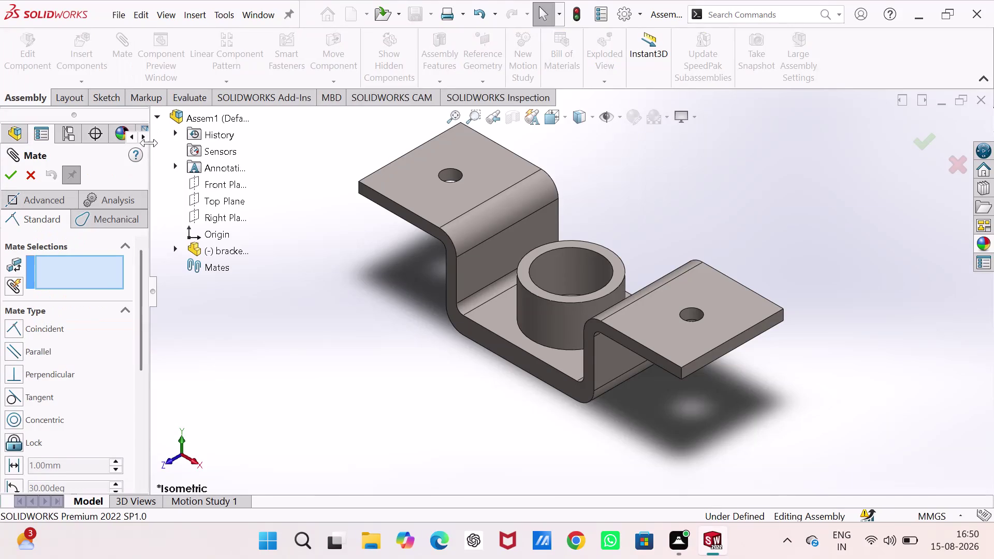
Mate the assembly's Front Plane coincident with the bracket's Front Plane.
click(173, 251)
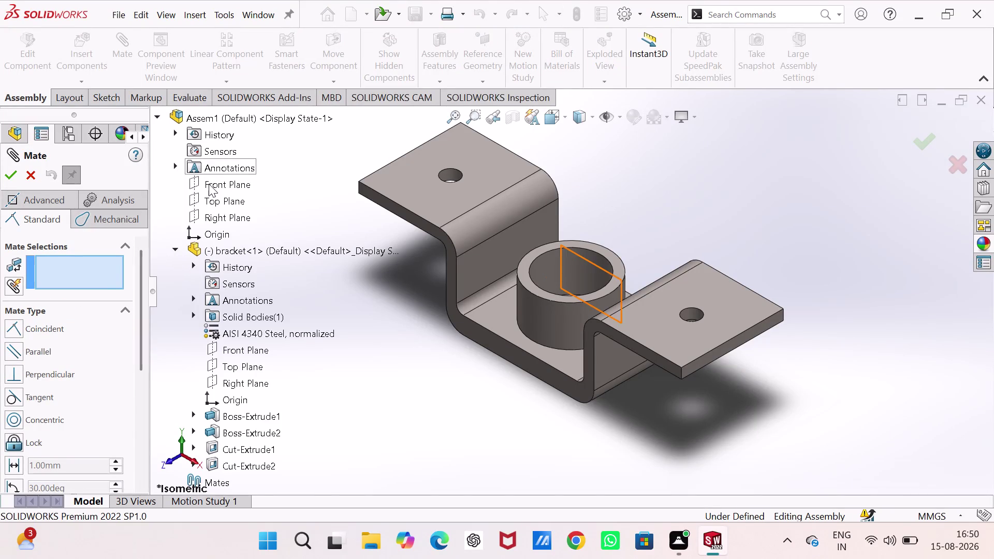
click(209, 184)
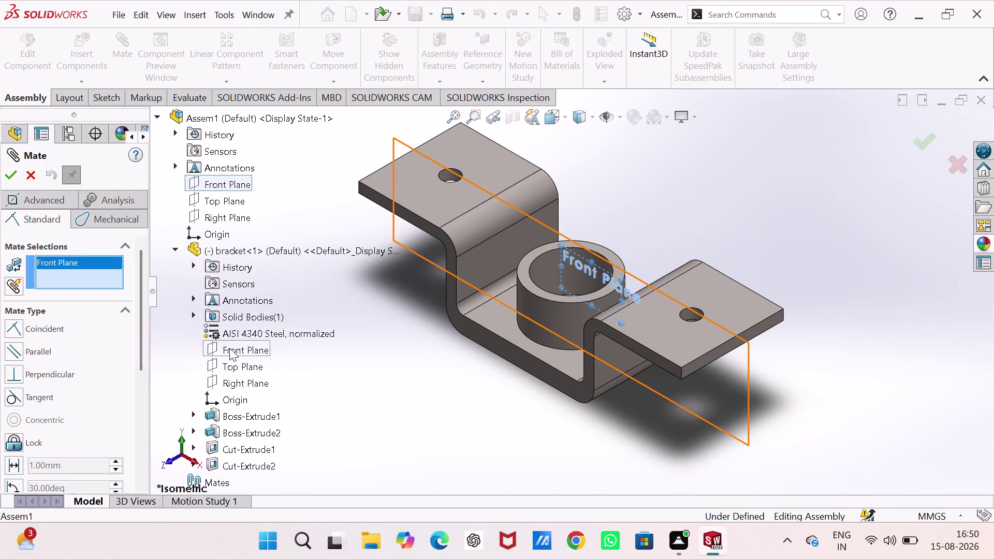
click(229, 347)
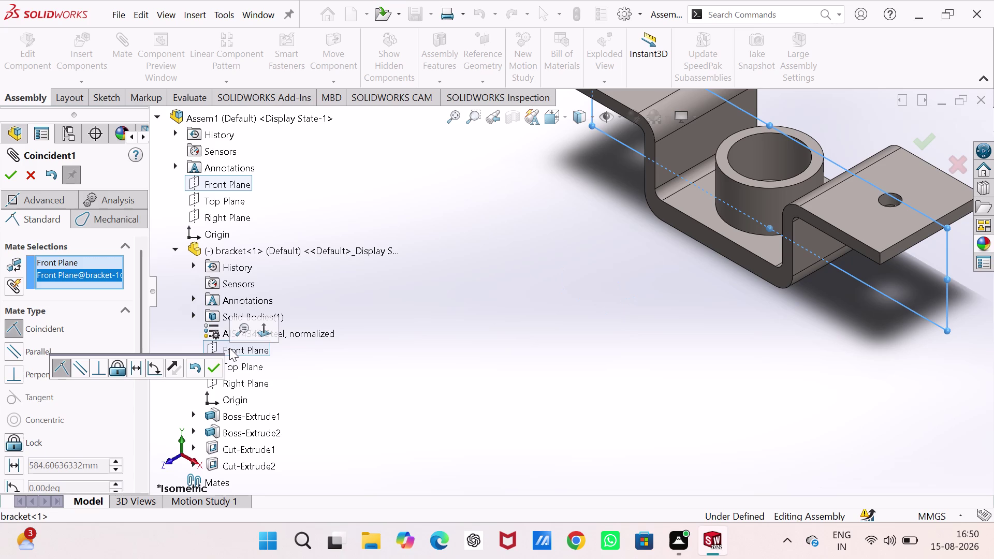
click(215, 364)
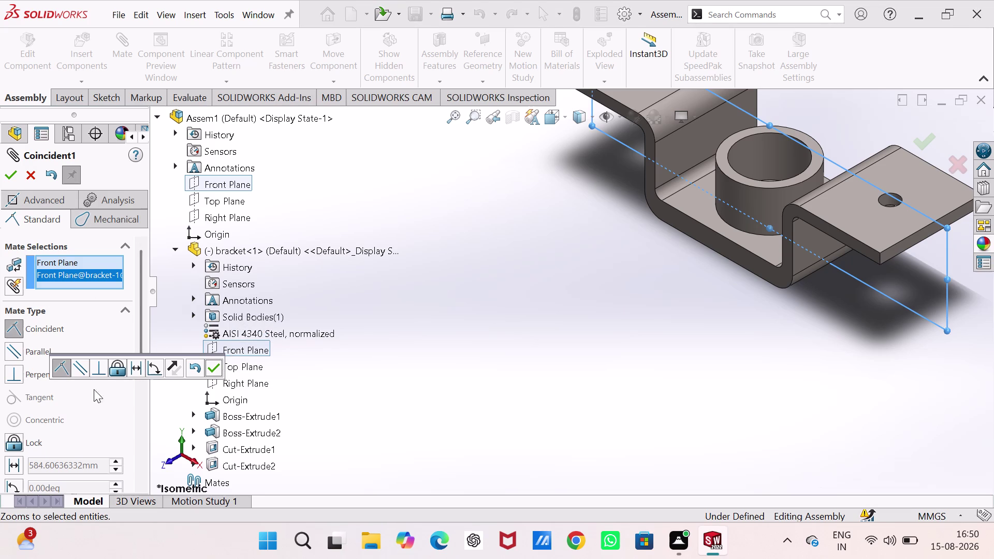
click(212, 371)
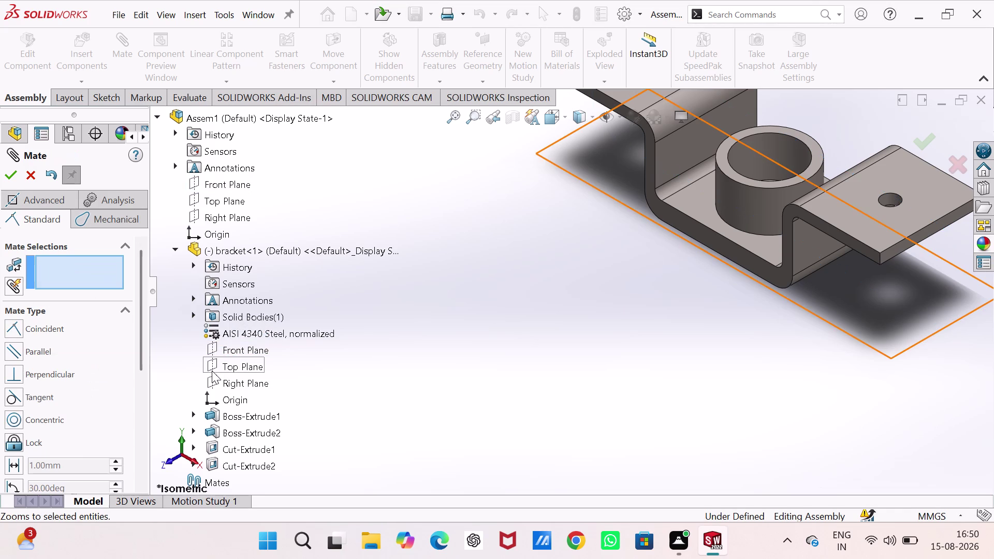
Mate the assembly and bracket Top Planes, then Right Planes, as coincident.
click(218, 196)
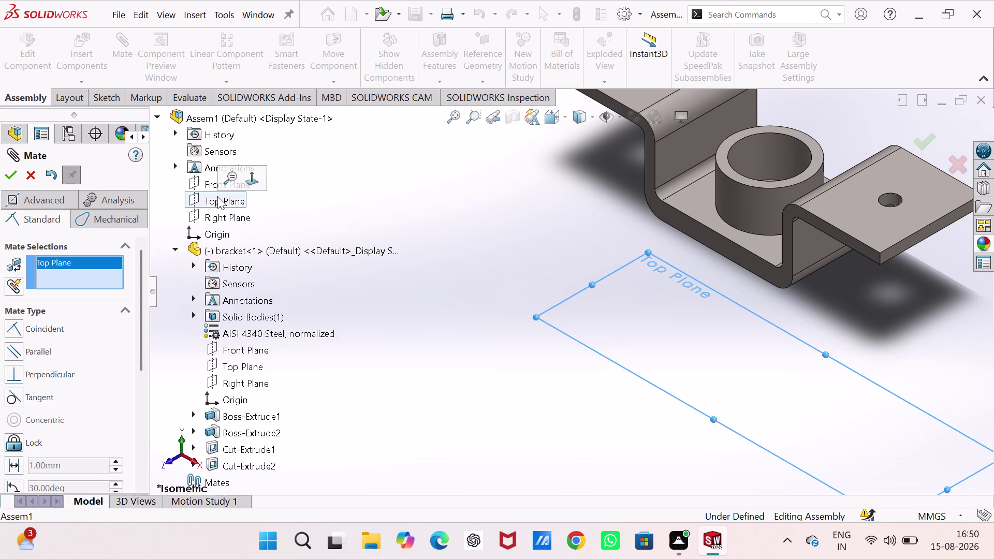
click(242, 366)
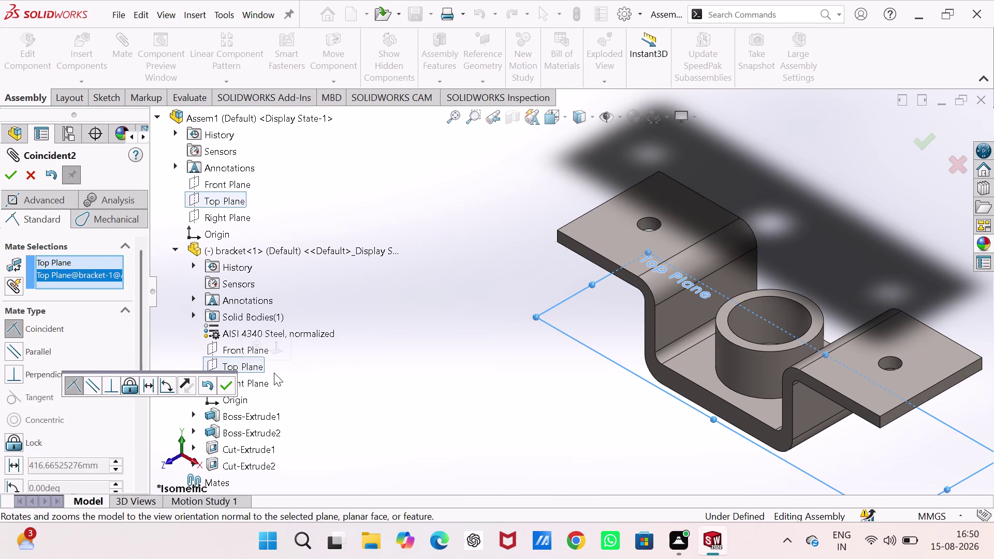
click(229, 385)
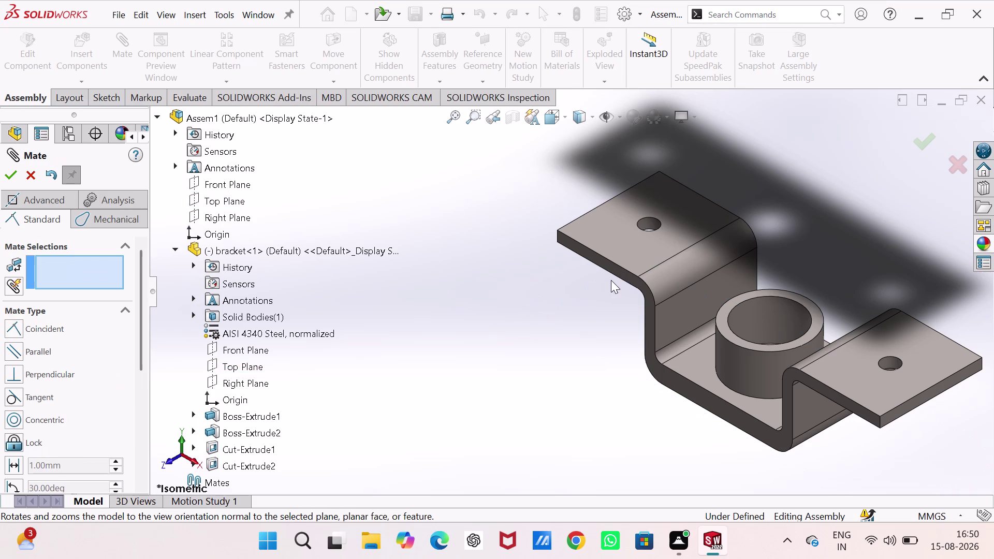
click(228, 218)
drag(240, 380, 263, 377)
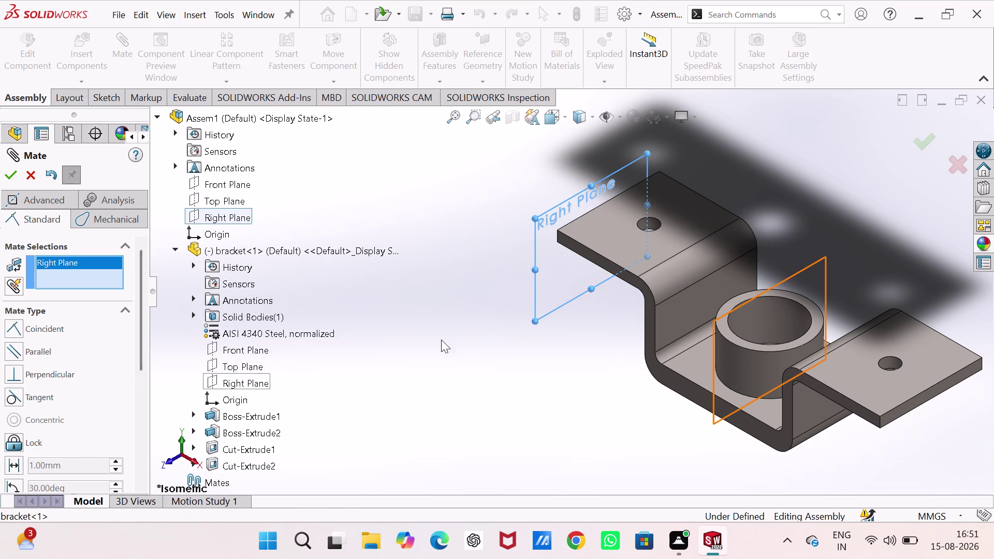
click(465, 329)
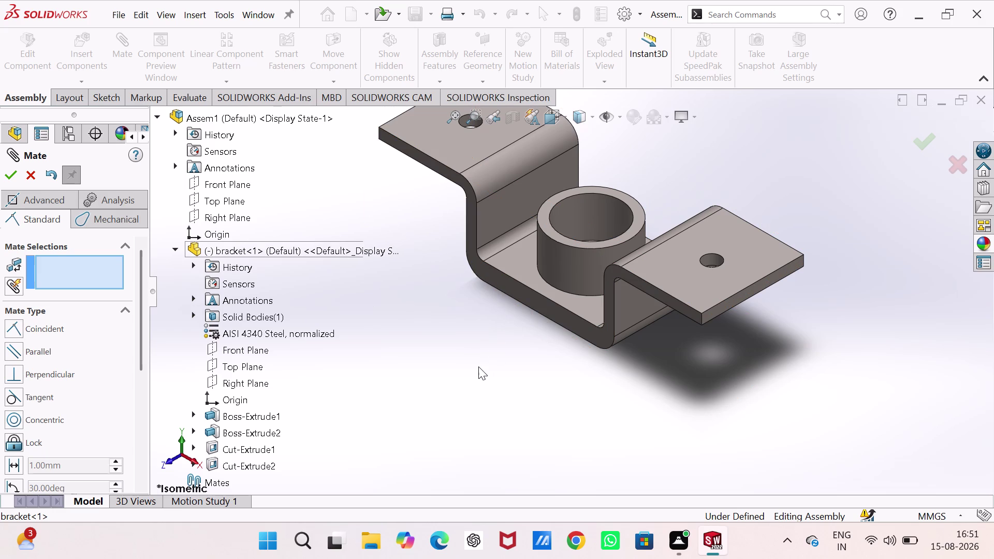
Close the Mate PropertyManager with the bracket fully defined.
click(13, 173)
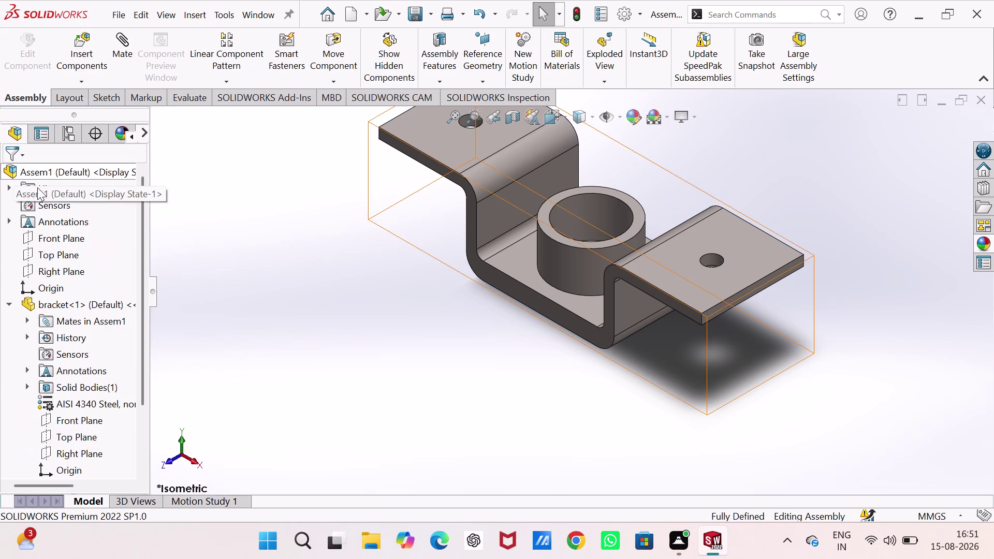
scroll(up, 3)
scroll(down, 3)
scroll(up, 3)
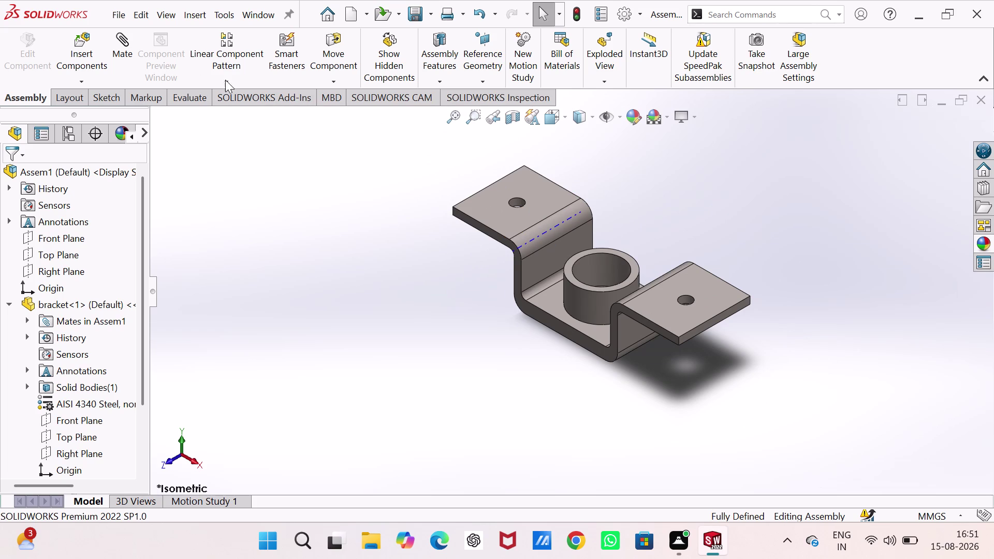
click(90, 40)
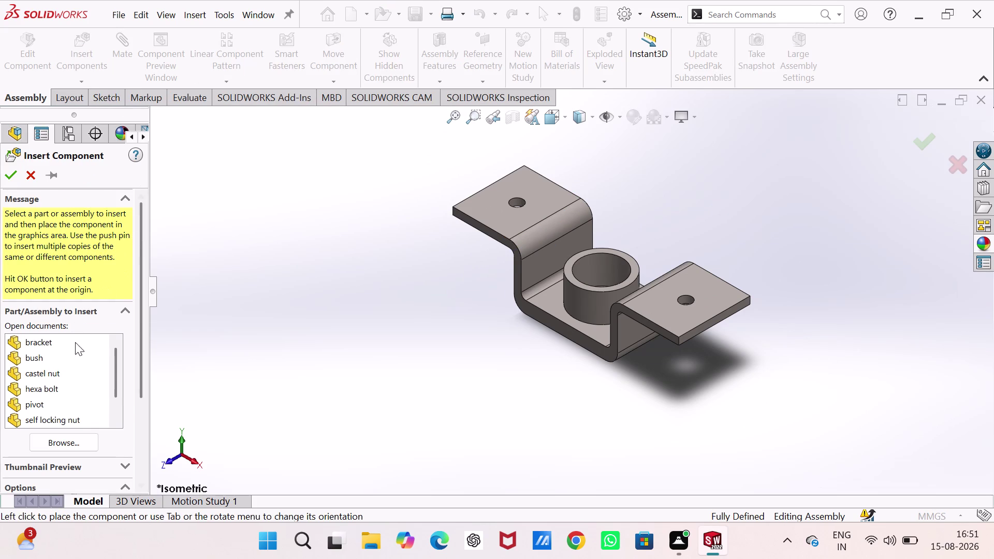
Browse to the 'u support' part, open it and drop it beside the bracket.
click(69, 438)
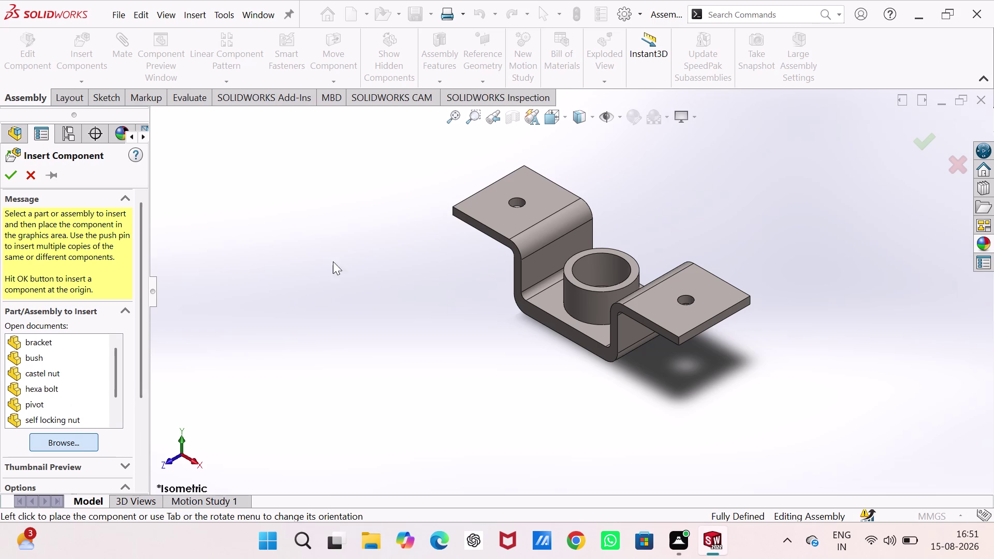
scroll(down, 3)
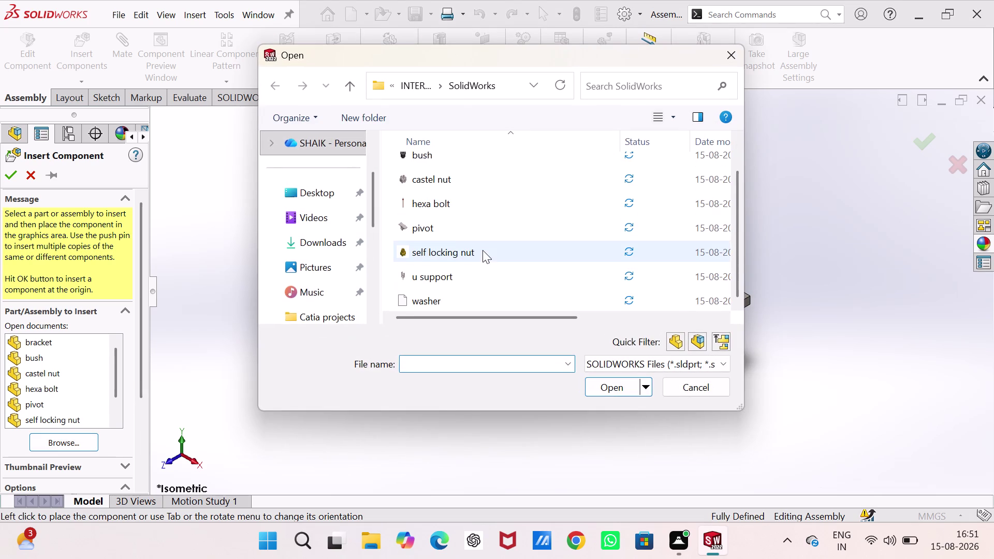
click(459, 279)
click(614, 391)
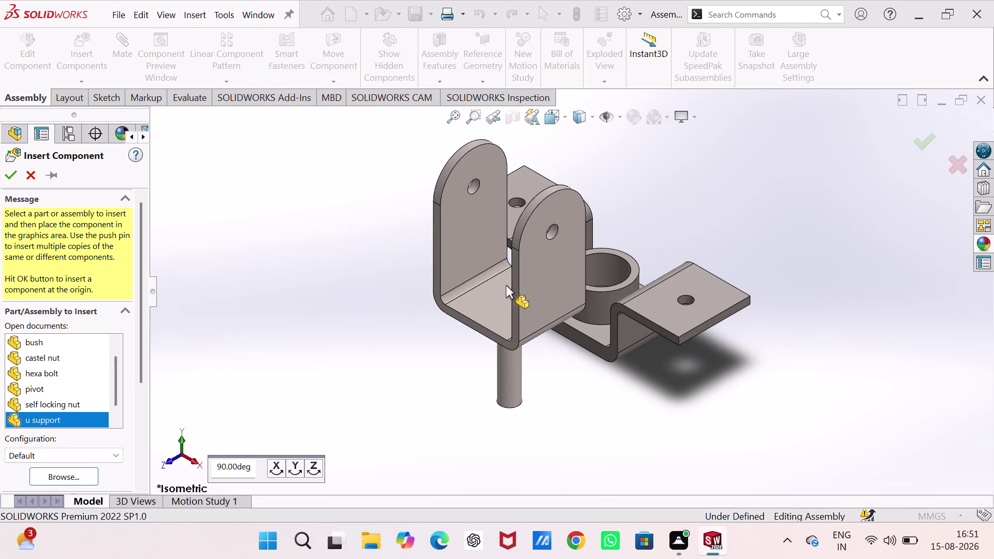
click(472, 279)
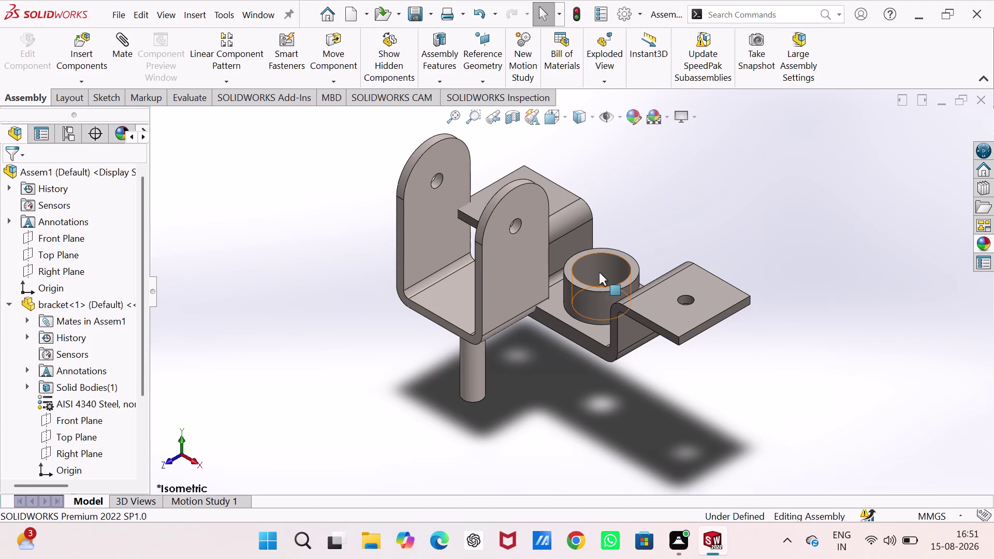
click(125, 41)
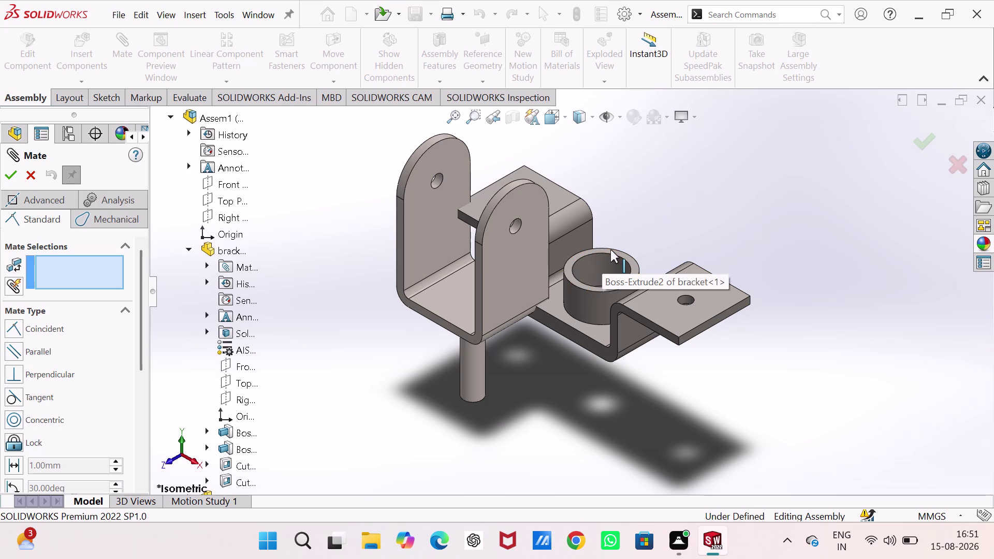
Pick the U-support's bottom face and the bracket cylinder's top face for a mate.
middle_drag(531, 349, 511, 326)
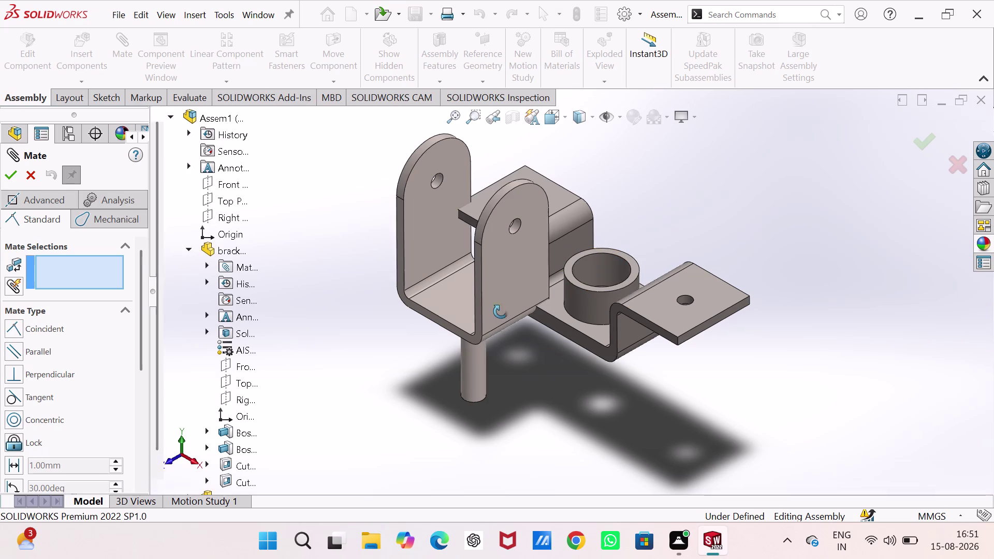
middle_drag(511, 325, 413, 203)
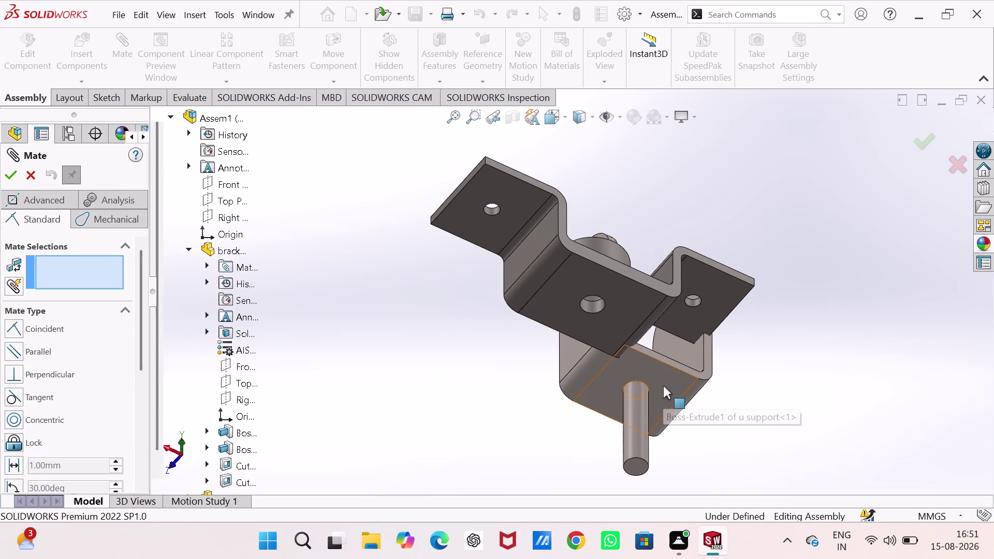
click(663, 386)
middle_drag(534, 372, 701, 482)
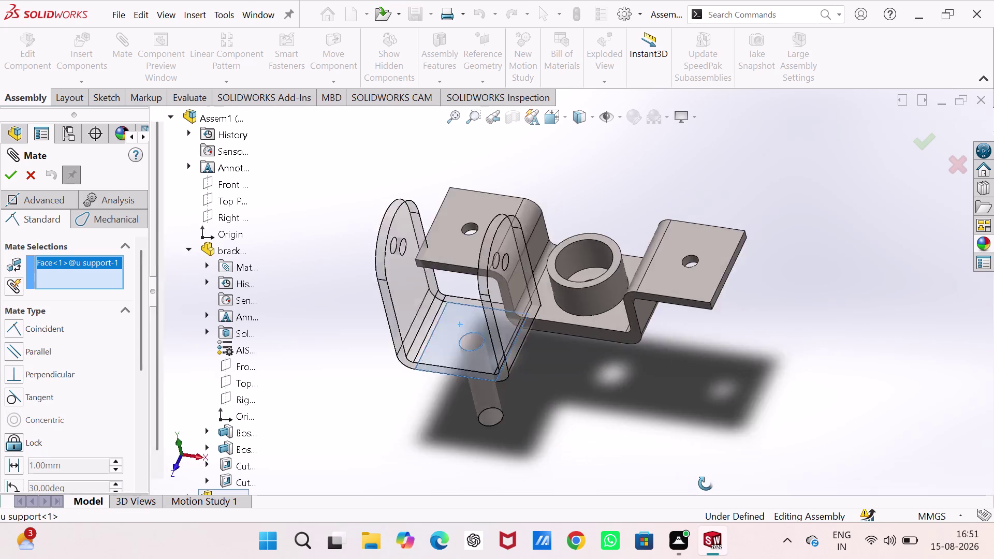
middle_drag(701, 483, 702, 484)
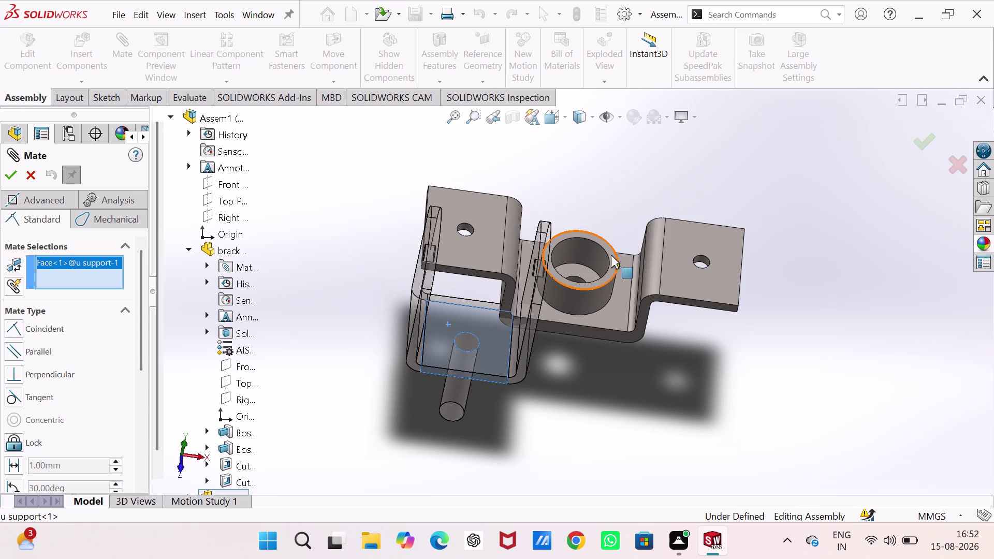
click(609, 255)
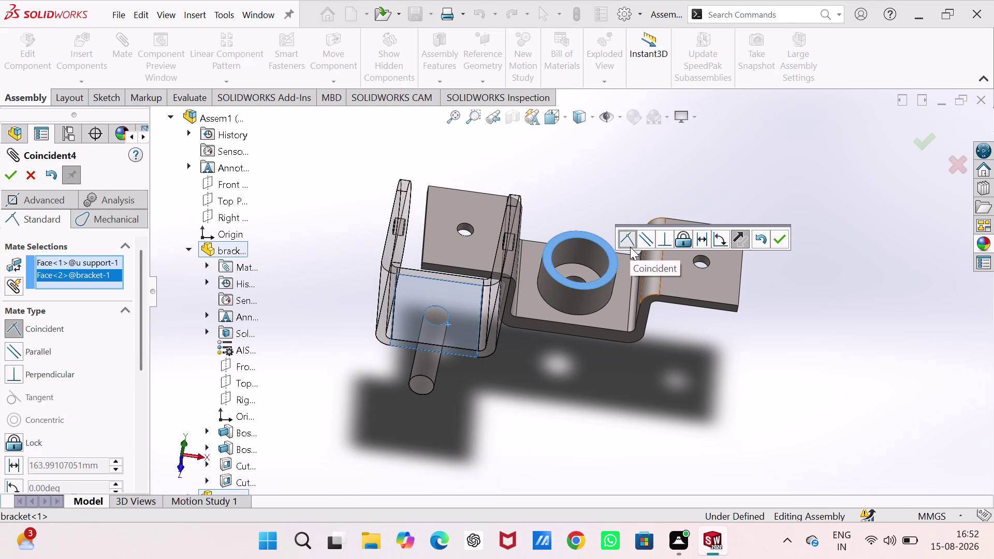
middle_drag(618, 297, 594, 178)
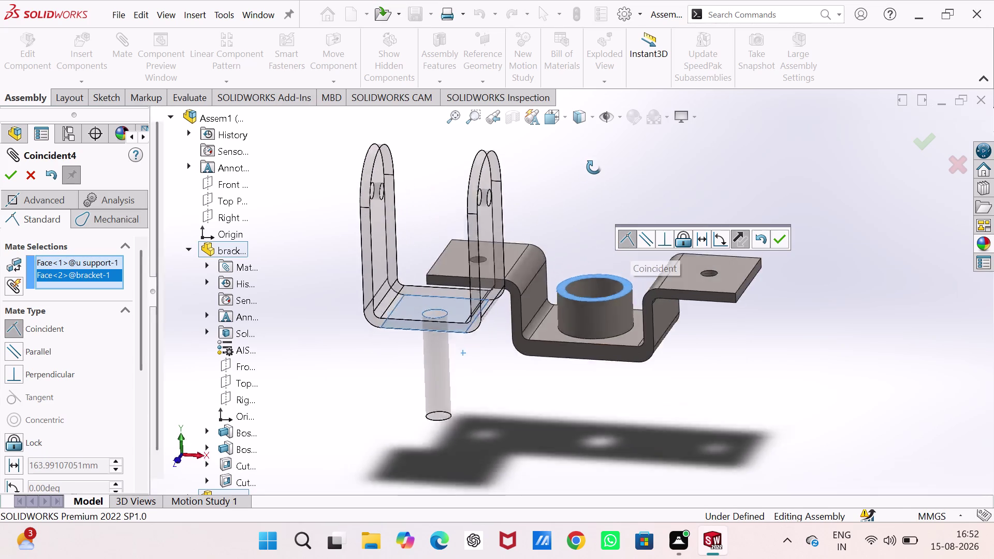
middle_drag(594, 178, 618, 169)
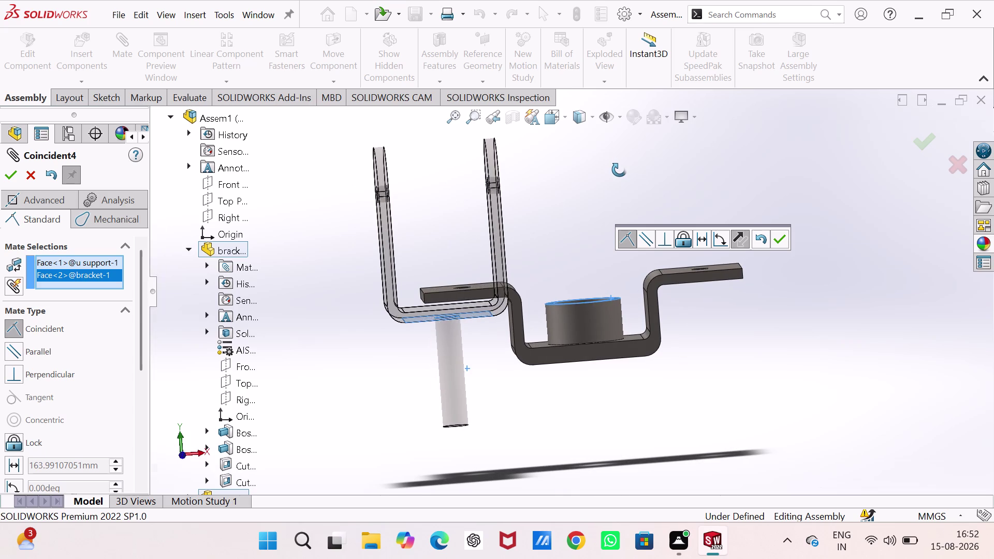
middle_drag(619, 170, 619, 171)
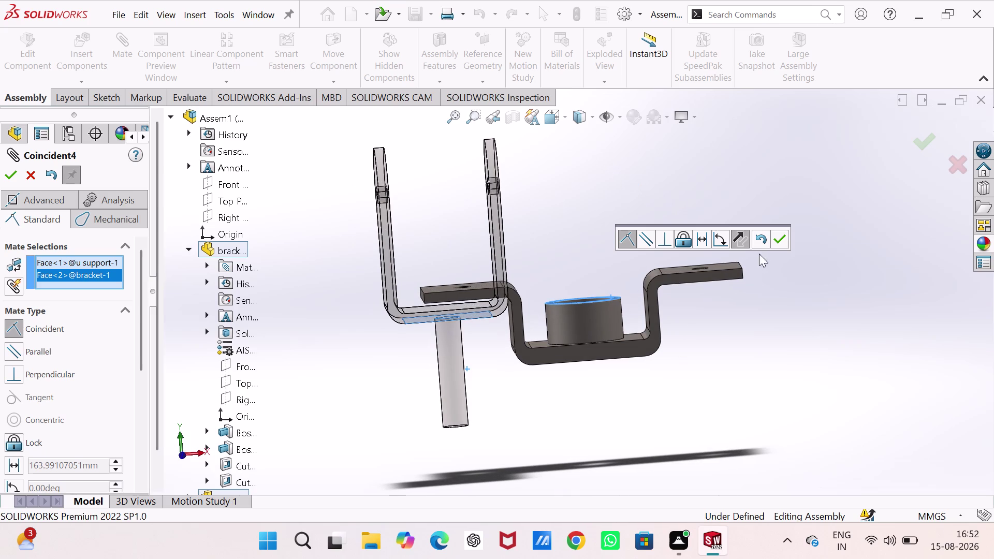
click(777, 240)
middle_drag(643, 292, 647, 328)
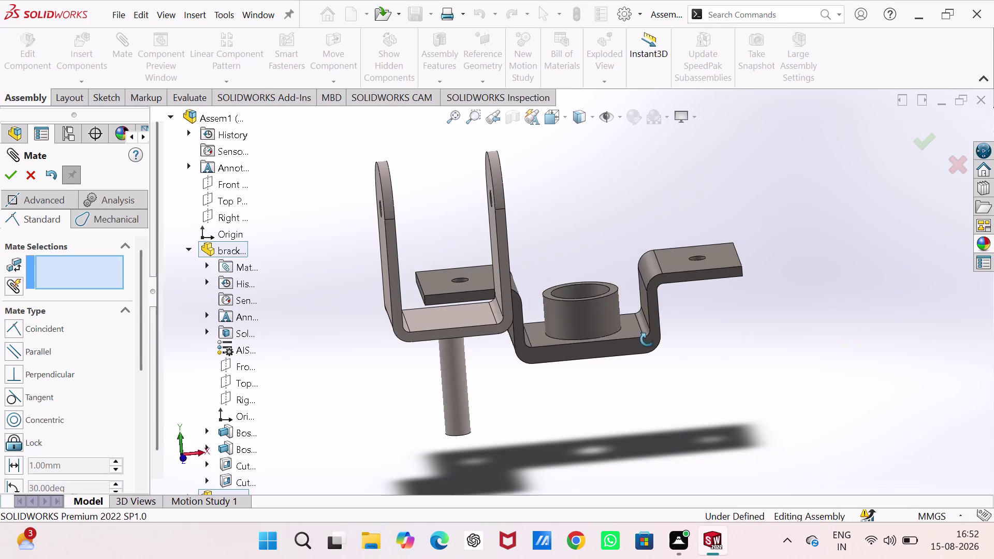
middle_drag(647, 328, 649, 369)
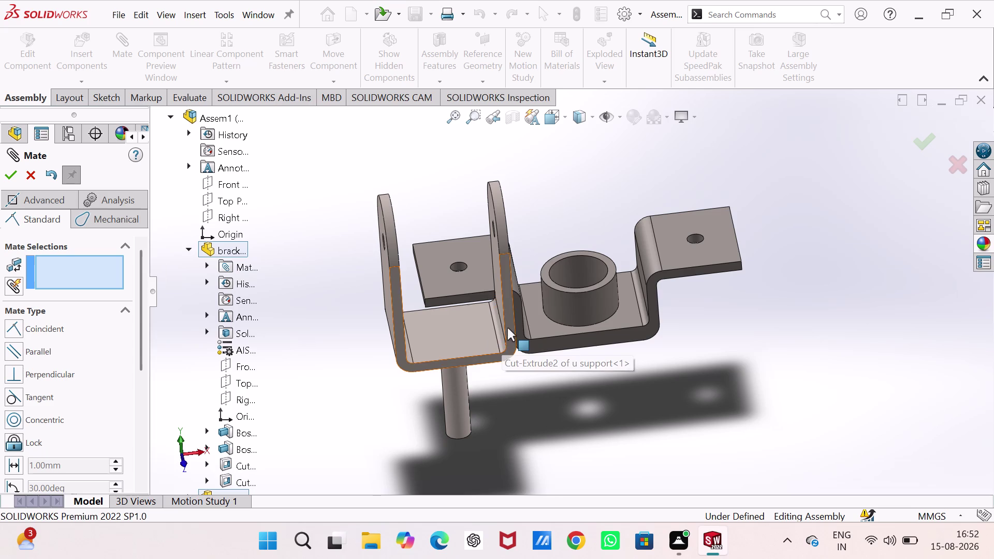
Drag the U-support over the bracket, then undo and escape out of the mate.
drag(507, 327, 738, 325)
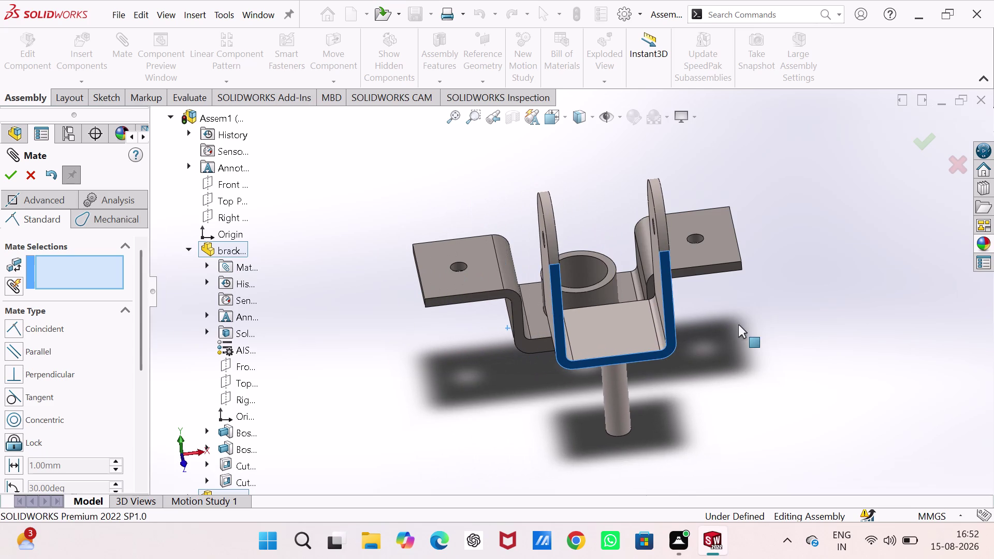
drag(738, 325, 722, 328)
drag(598, 330, 568, 181)
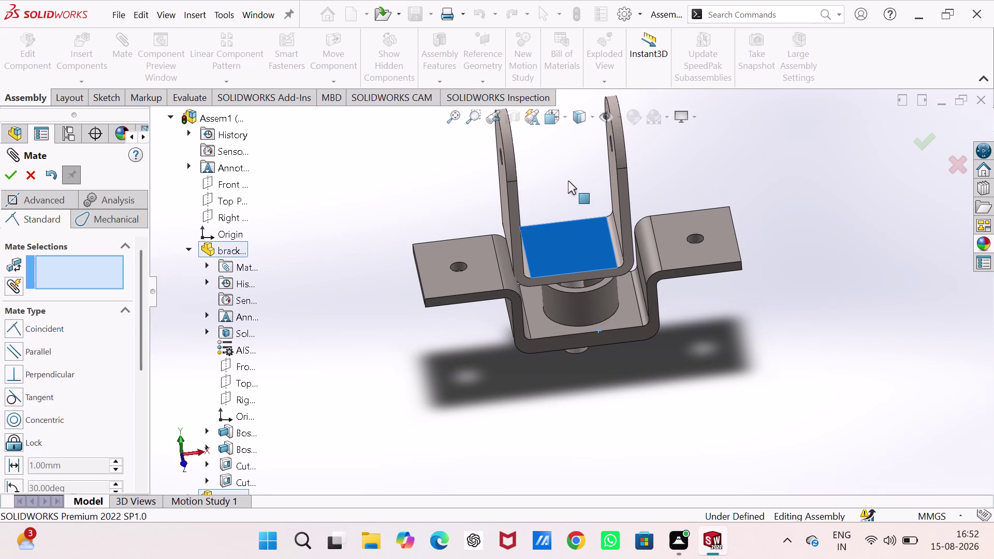
drag(567, 180, 569, 181)
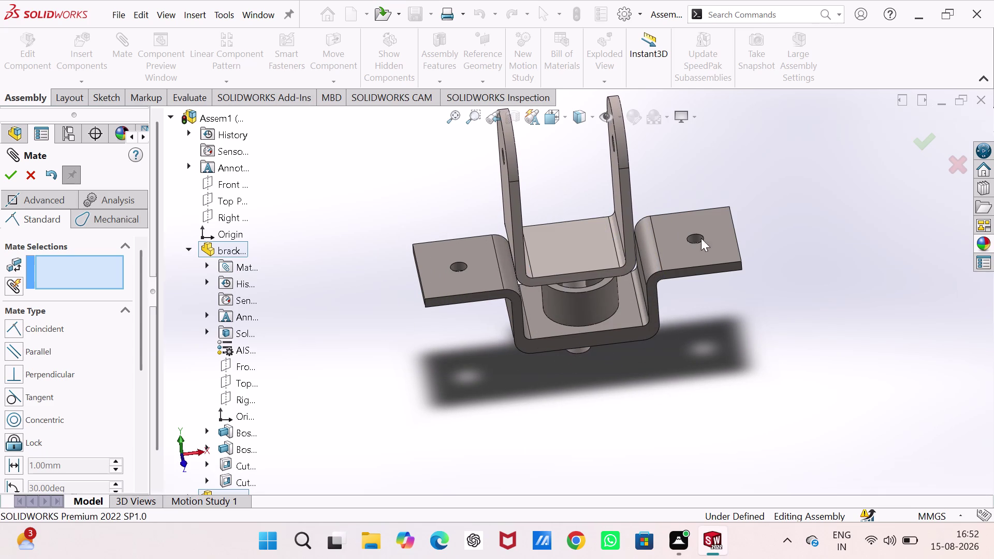
key(ctrl+z)
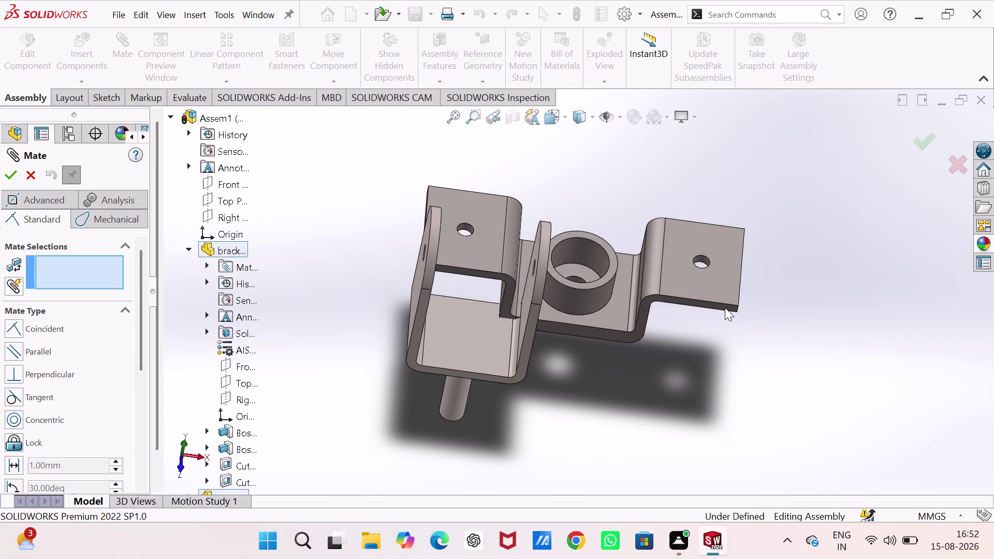
key(ctrl+z)
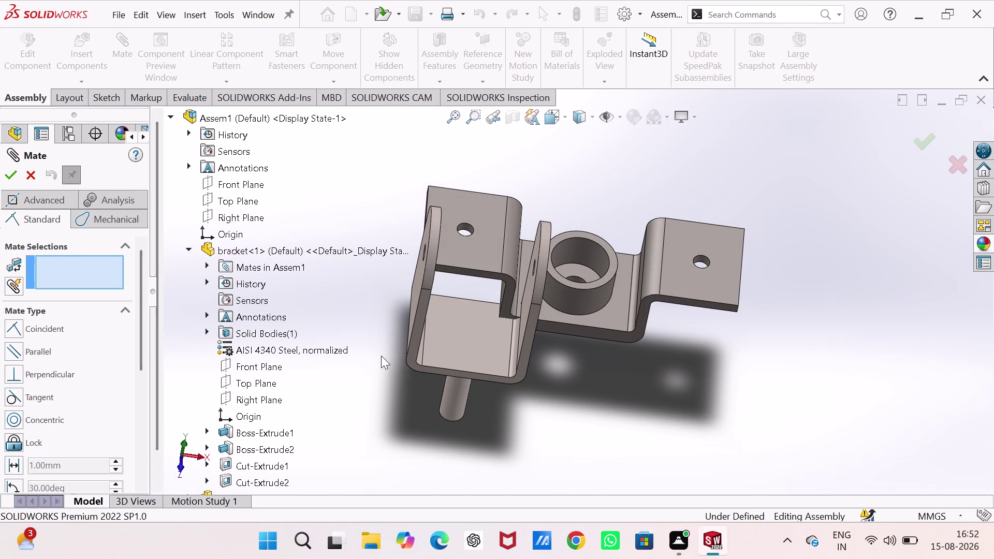
key(ctrl+z)
key(Escape)
key(Escape)
key(ctrl+z)
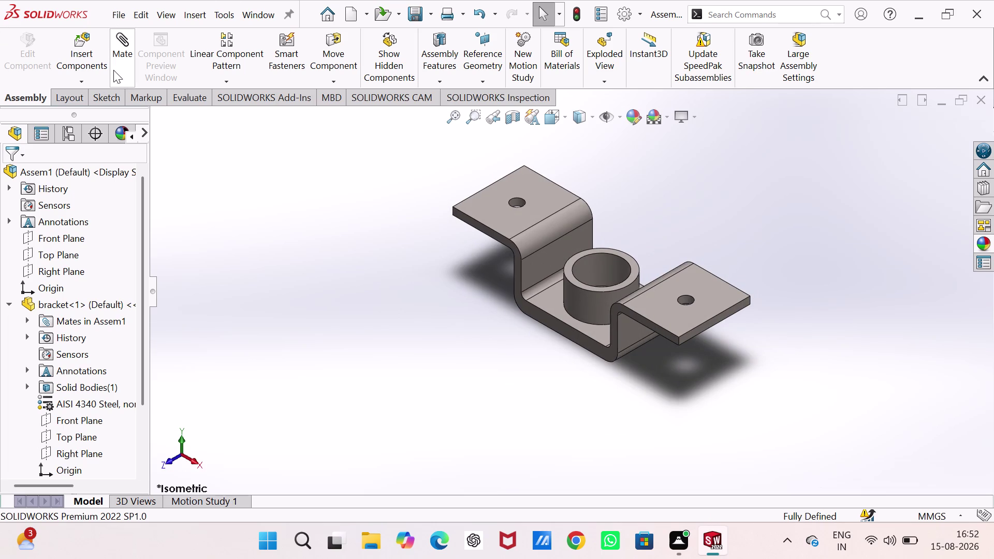
Re-insert the 'u support' part and place it above the bracket.
click(89, 50)
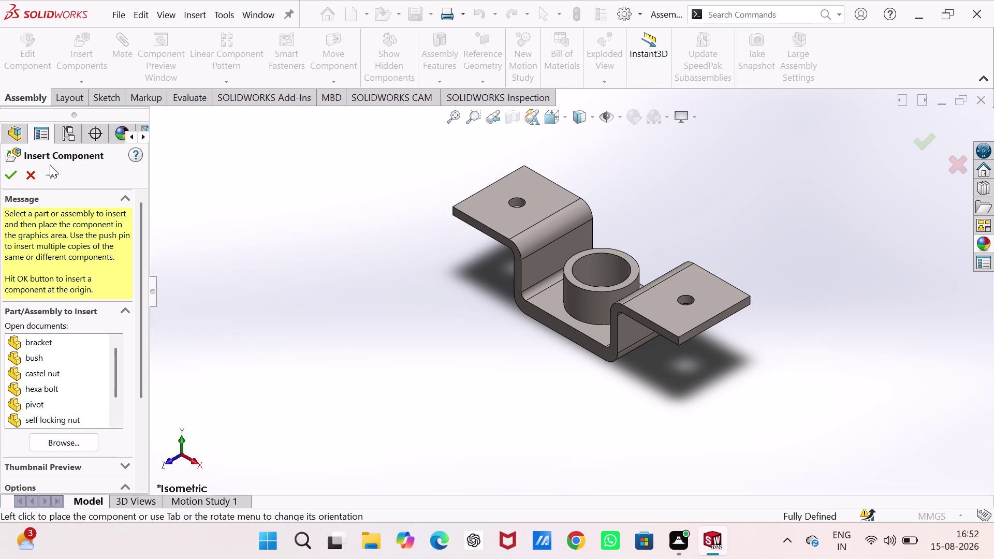
click(58, 444)
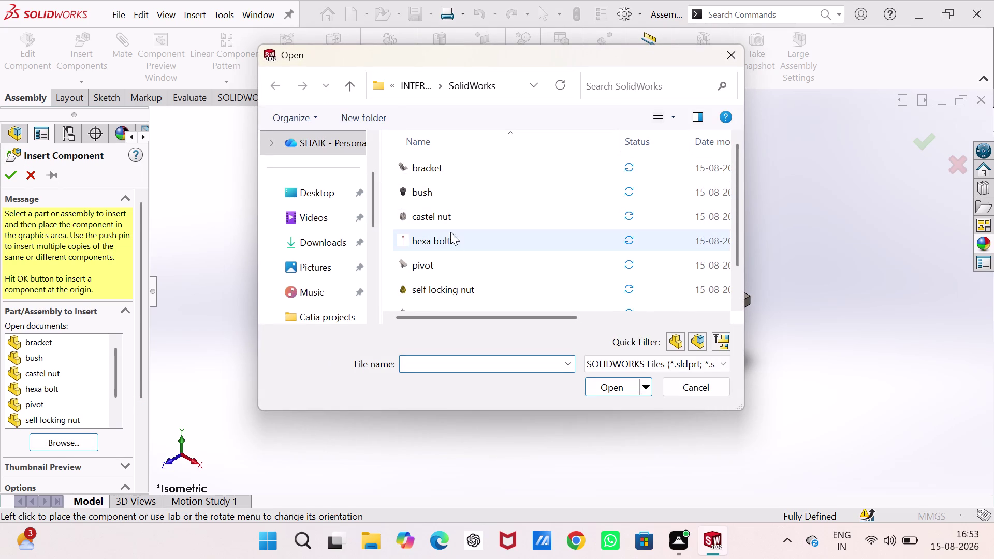
scroll(down, 3)
click(453, 279)
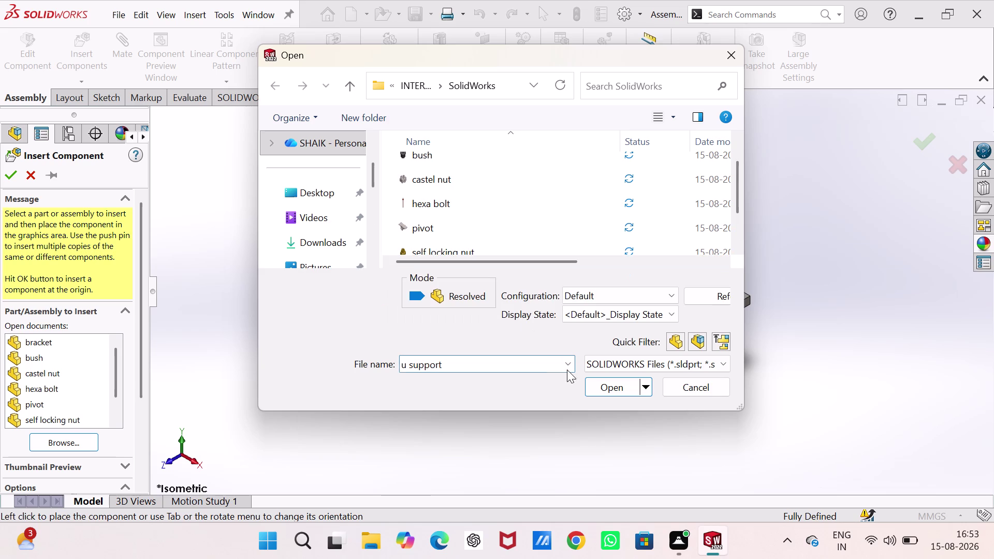
click(593, 383)
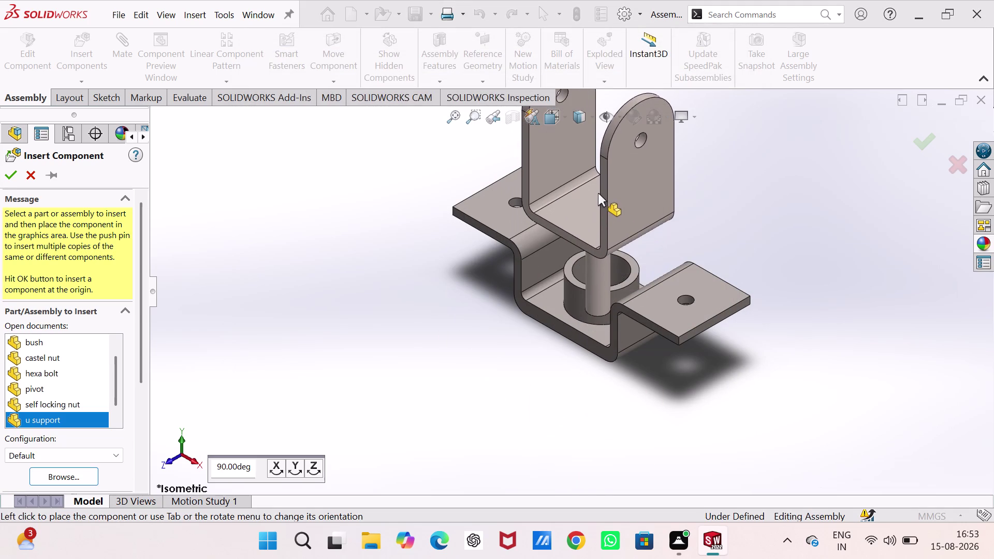
click(597, 187)
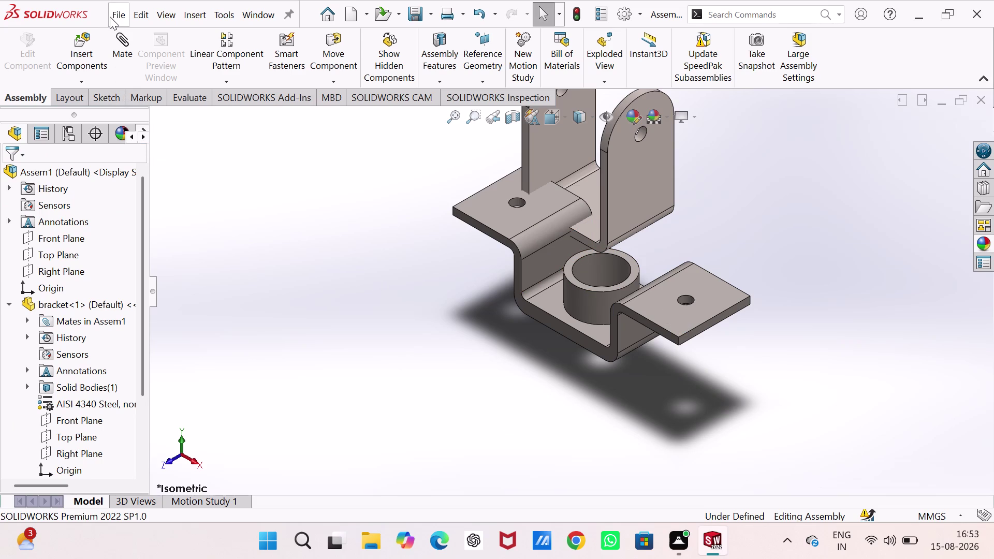
click(128, 64)
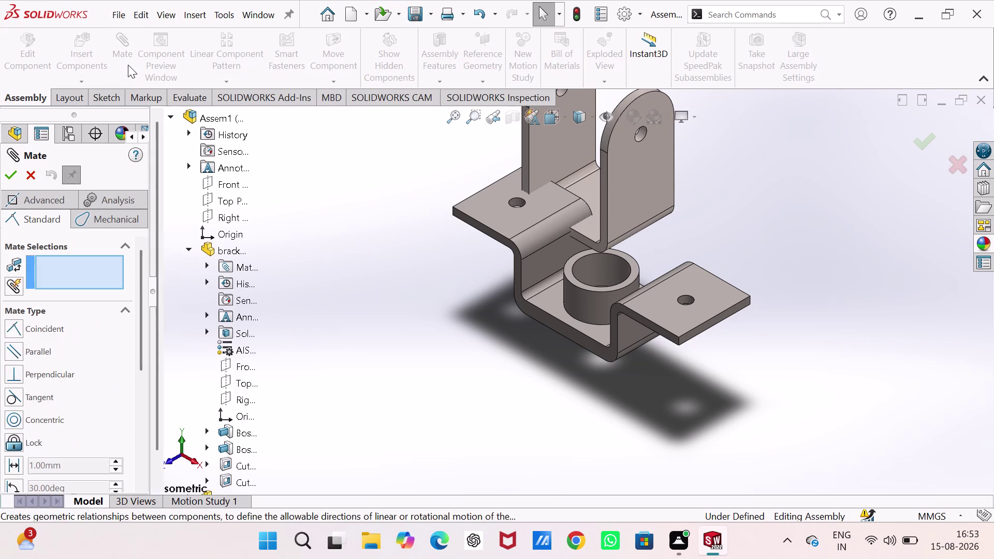
Mate the U-support pin's axis concentric with the bracket boss's round face.
click(595, 268)
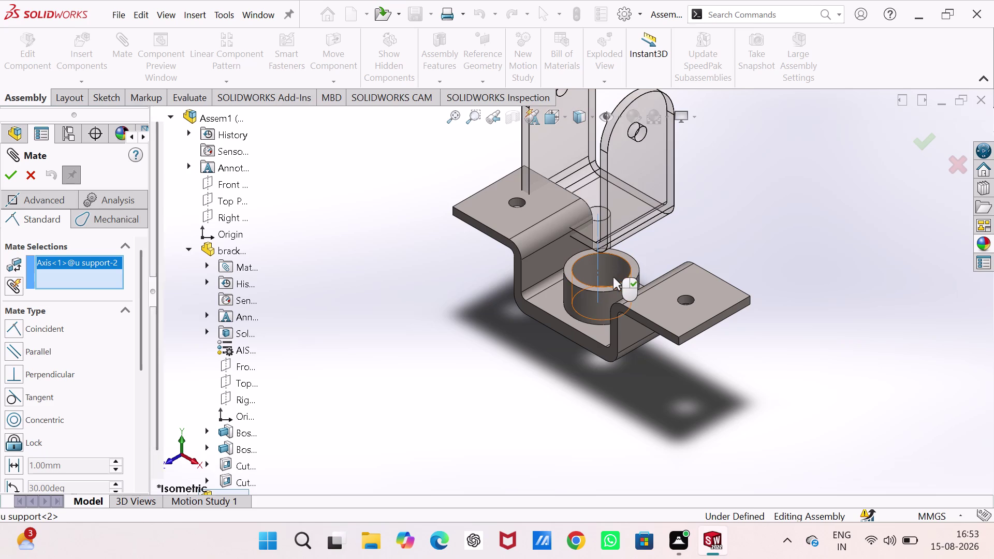
click(610, 279)
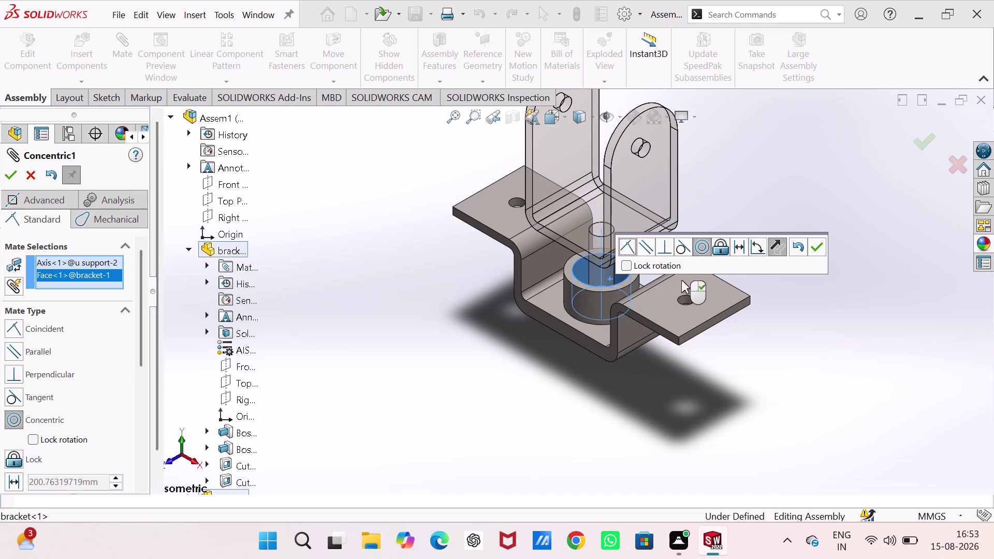
click(813, 243)
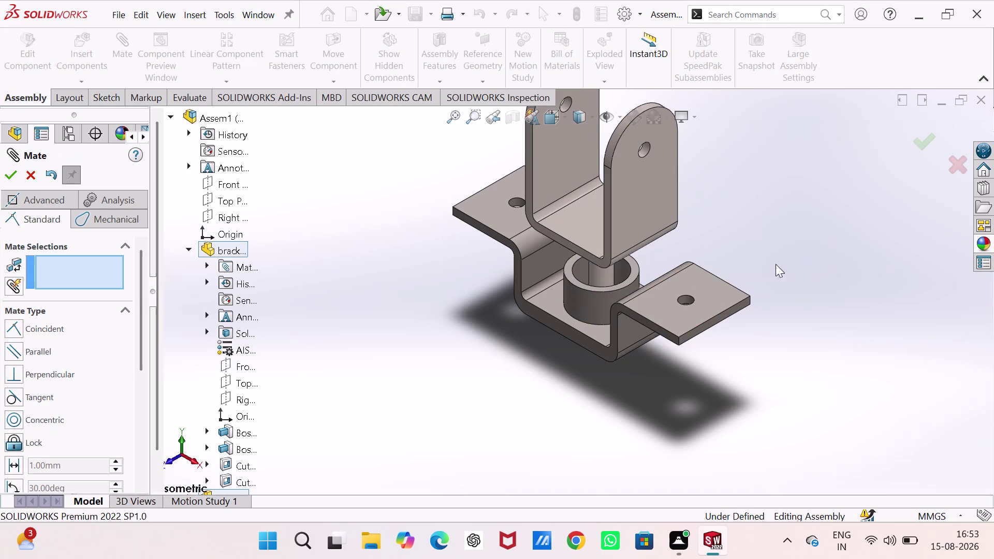
Make the bracket's flat face coincident with the U-support's base face.
click(567, 270)
middle_drag(567, 270, 617, 152)
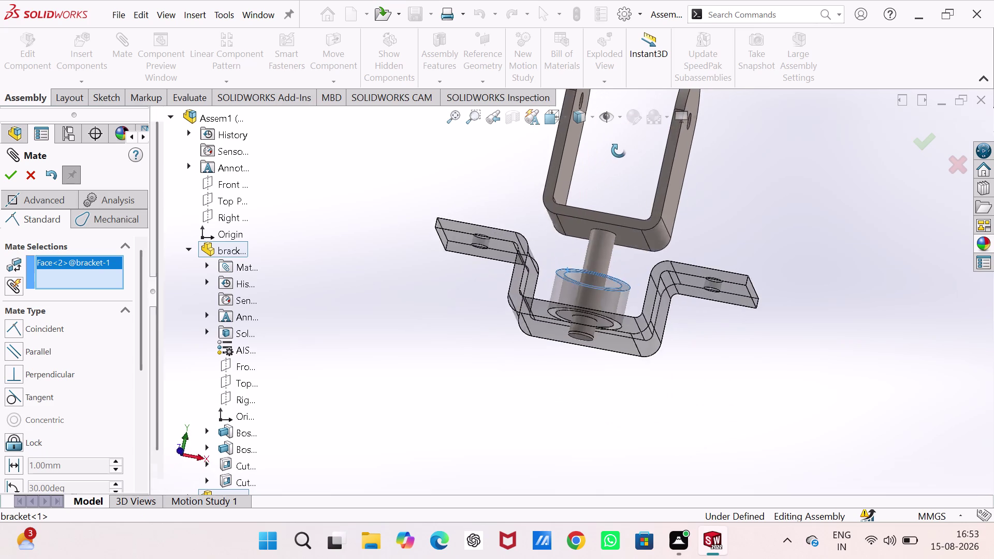
middle_drag(616, 152, 630, 140)
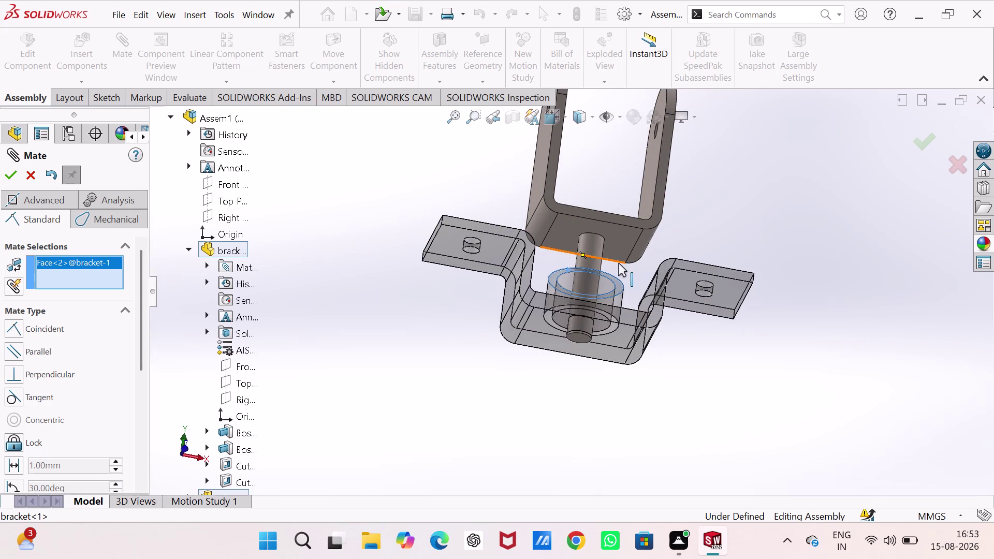
click(618, 238)
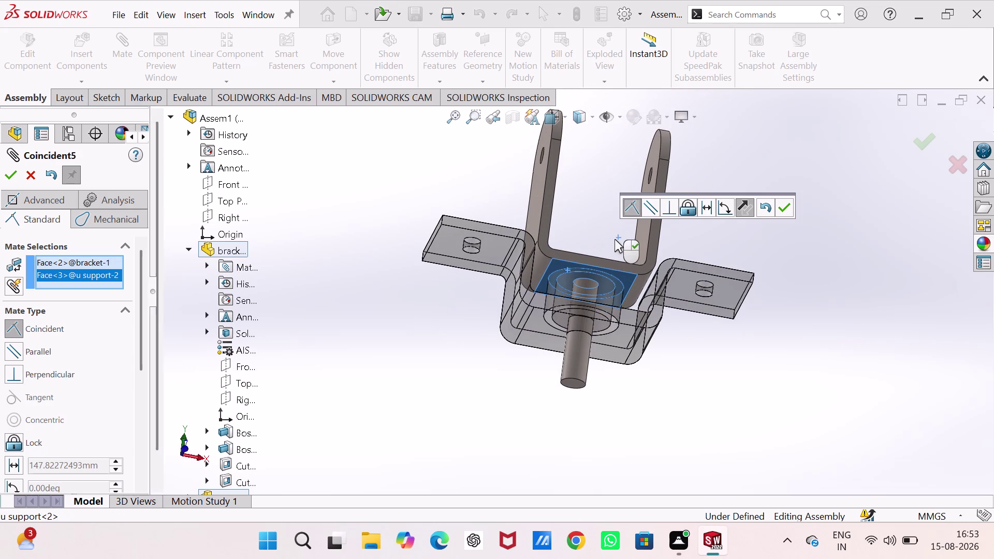
click(788, 199)
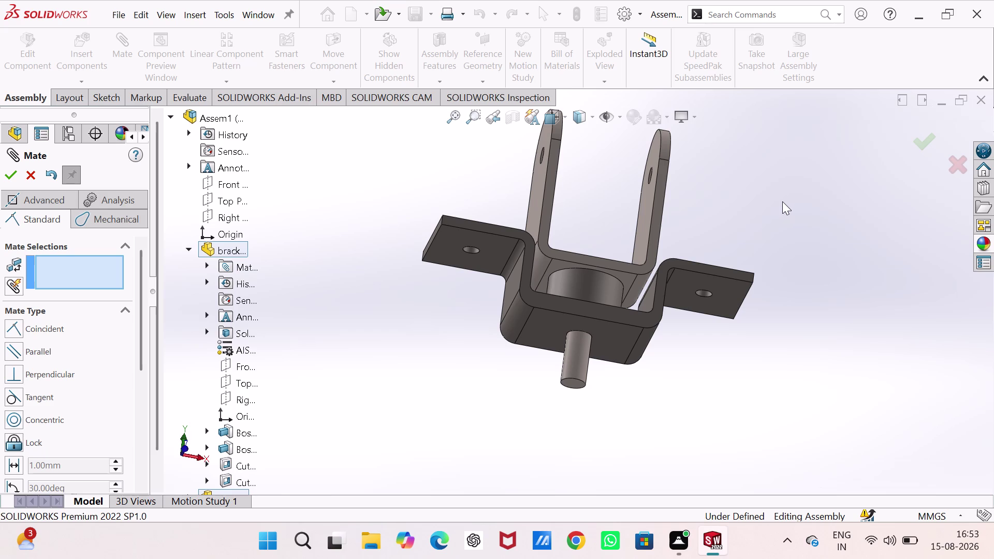
Select the assembly Front Plane and u support's Front Plane, and accept Coincident.
middle_drag(782, 202, 654, 295)
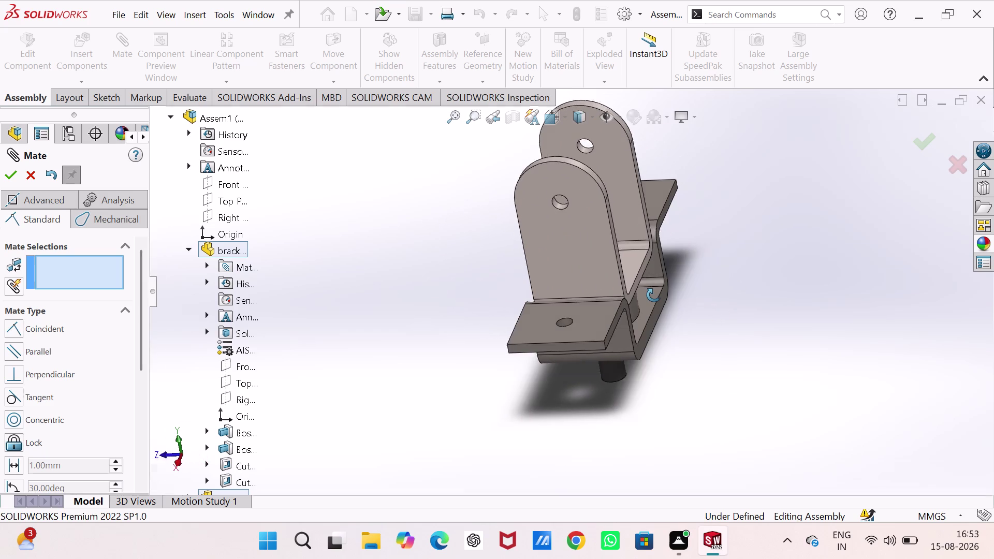
middle_drag(654, 295, 570, 304)
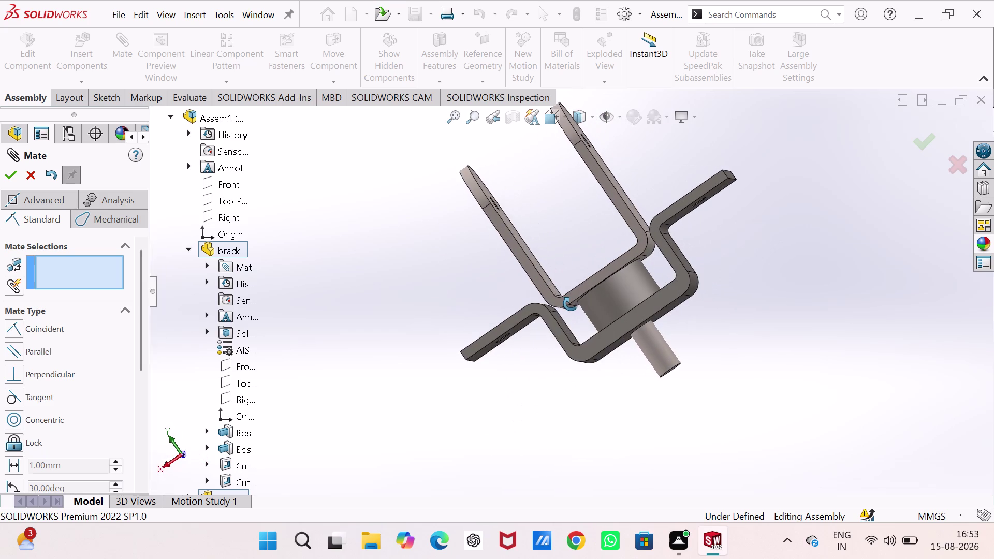
middle_drag(570, 303, 676, 267)
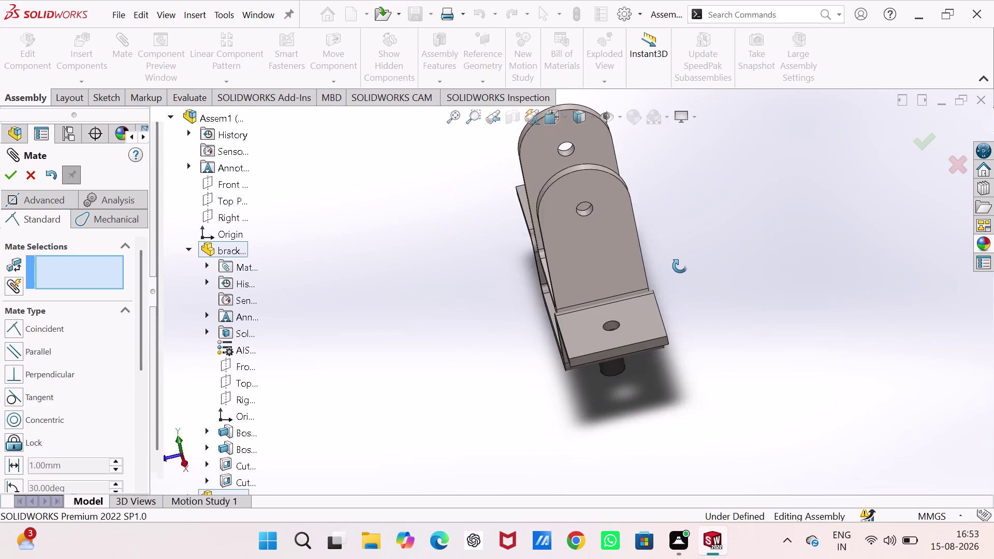
middle_drag(677, 267, 701, 265)
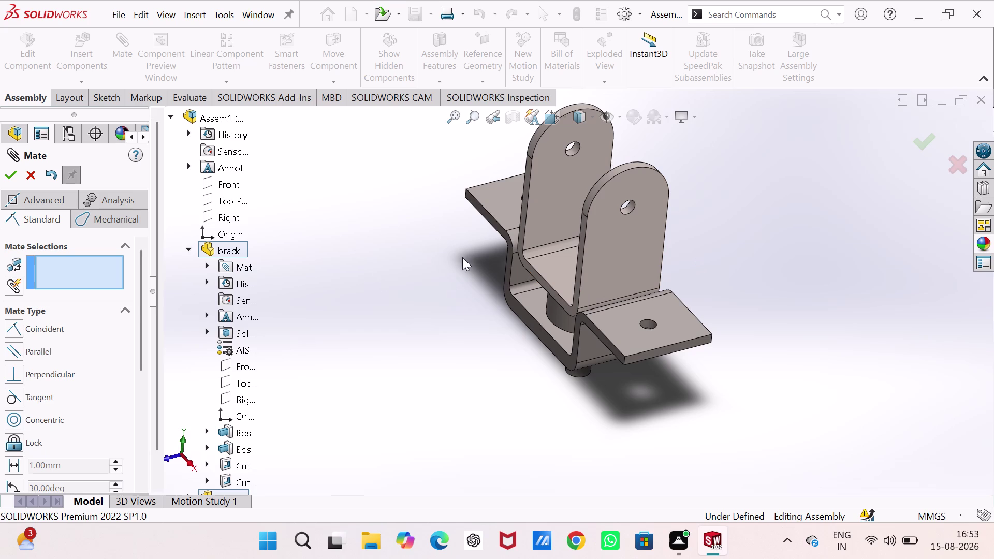
click(218, 180)
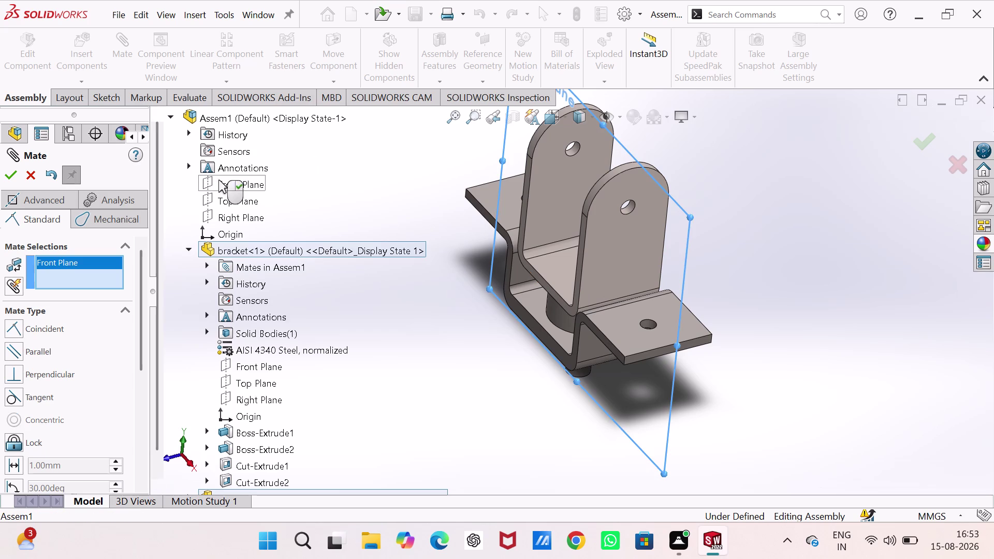
scroll(down, 3)
scroll(down, 3)
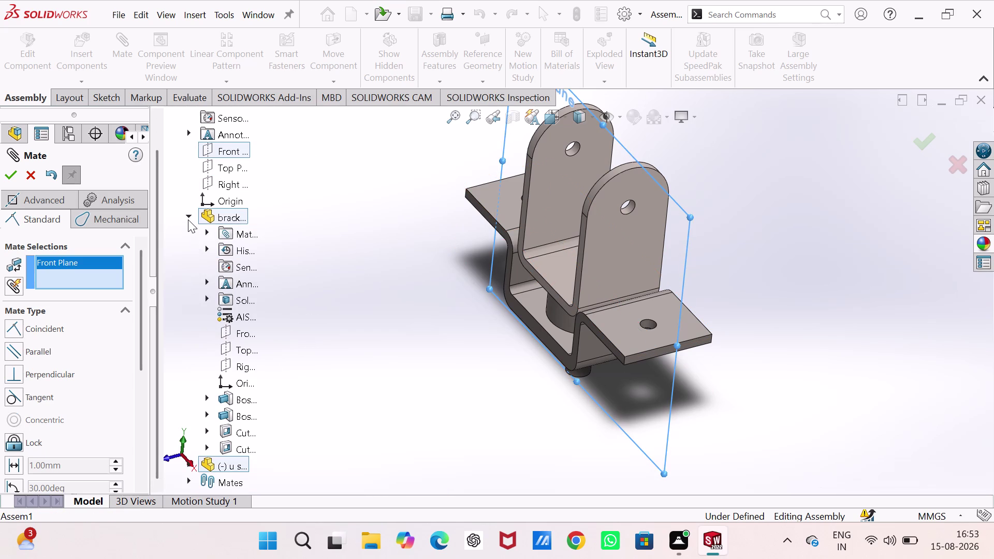
click(186, 216)
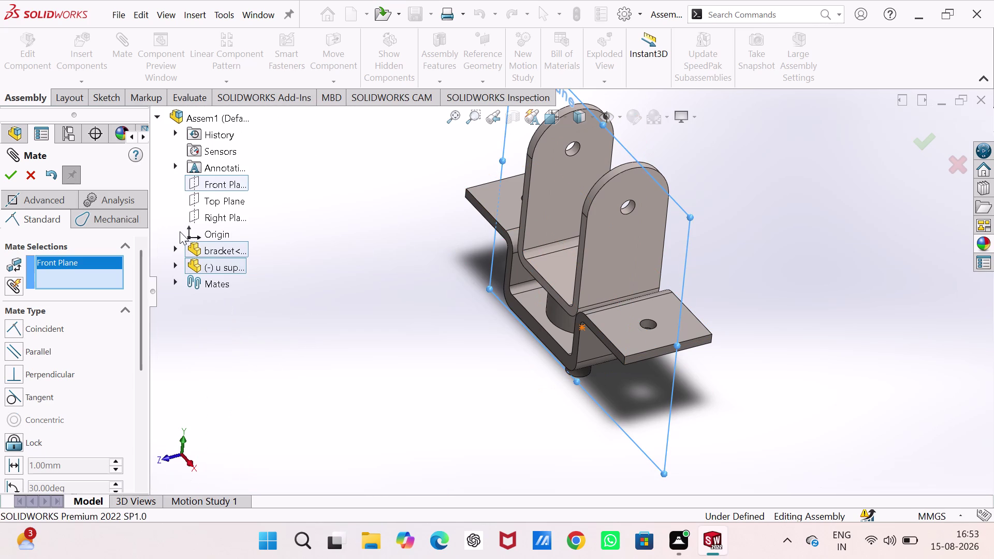
click(174, 264)
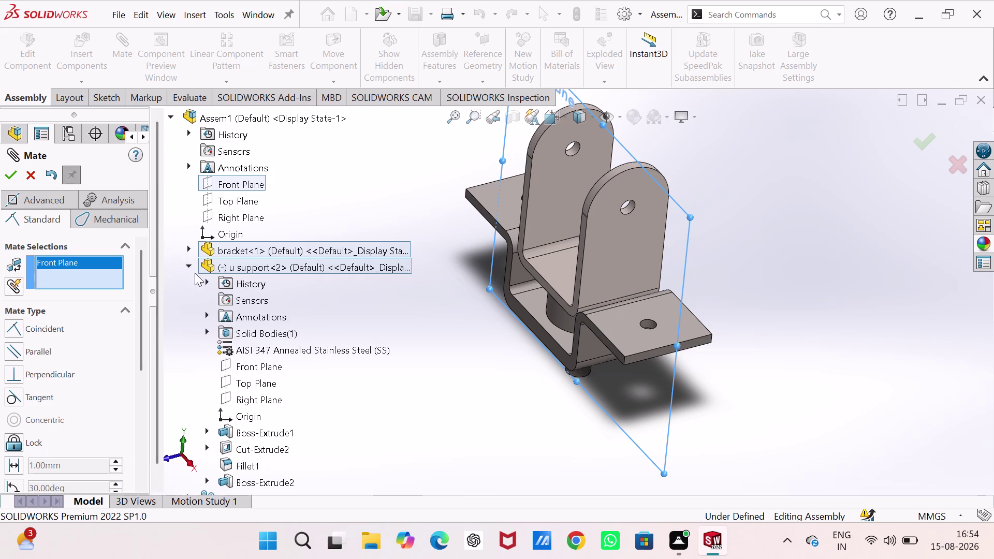
click(238, 359)
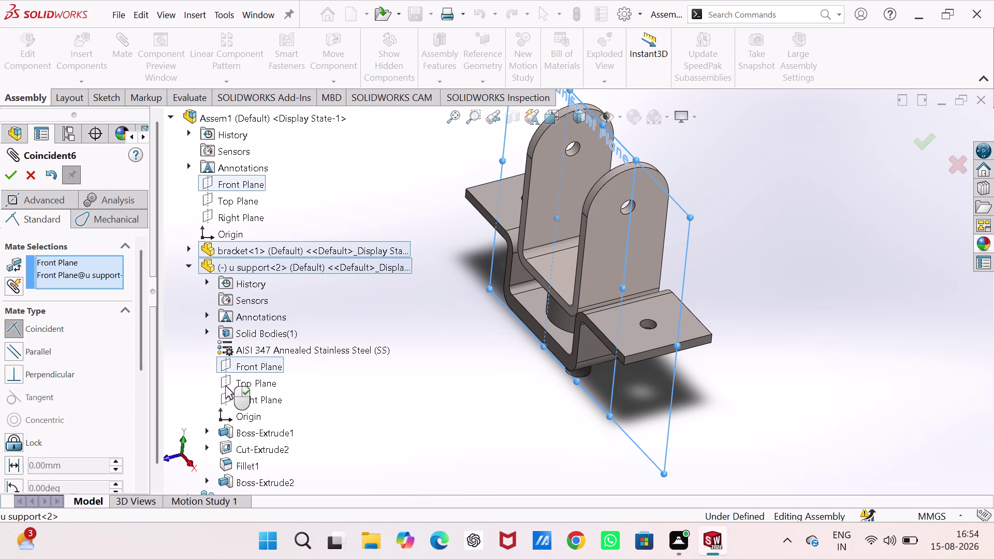
click(209, 404)
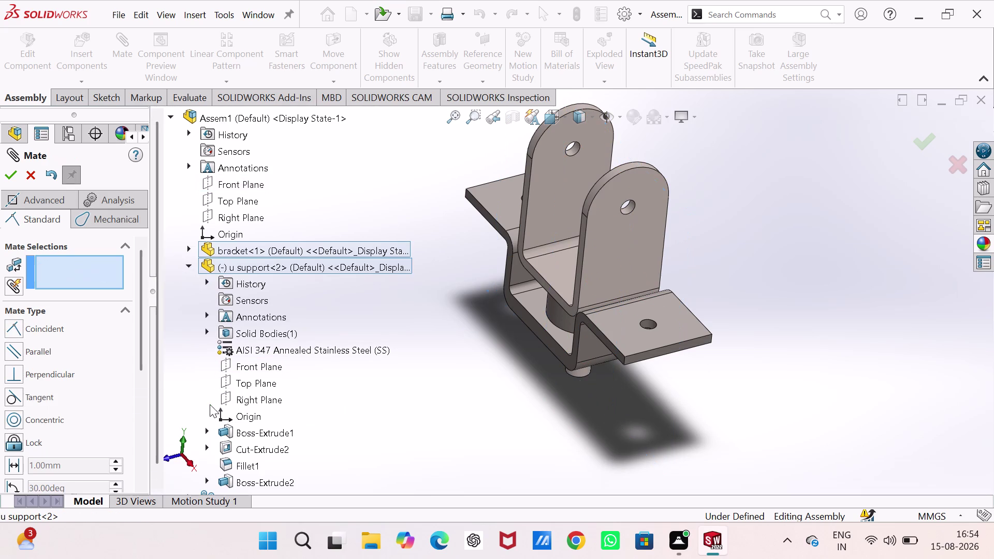
Select the u support and assembly Top Planes, try accepting, then Esc out of Mate.
click(247, 381)
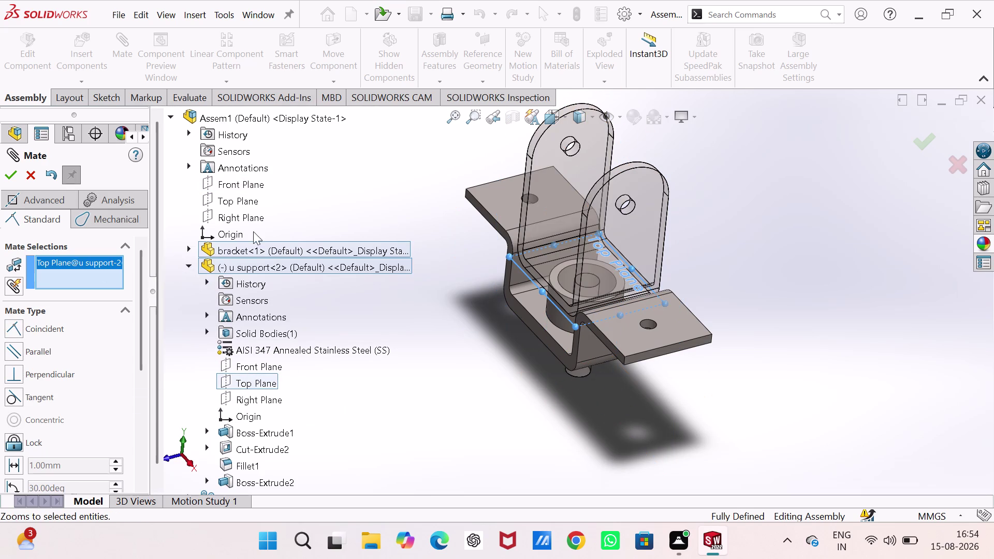
click(256, 204)
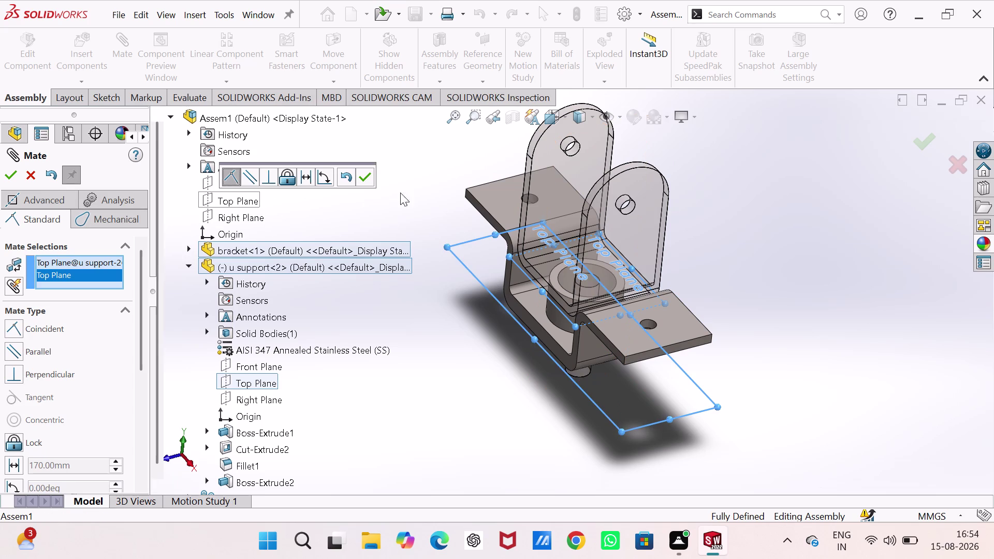
click(368, 174)
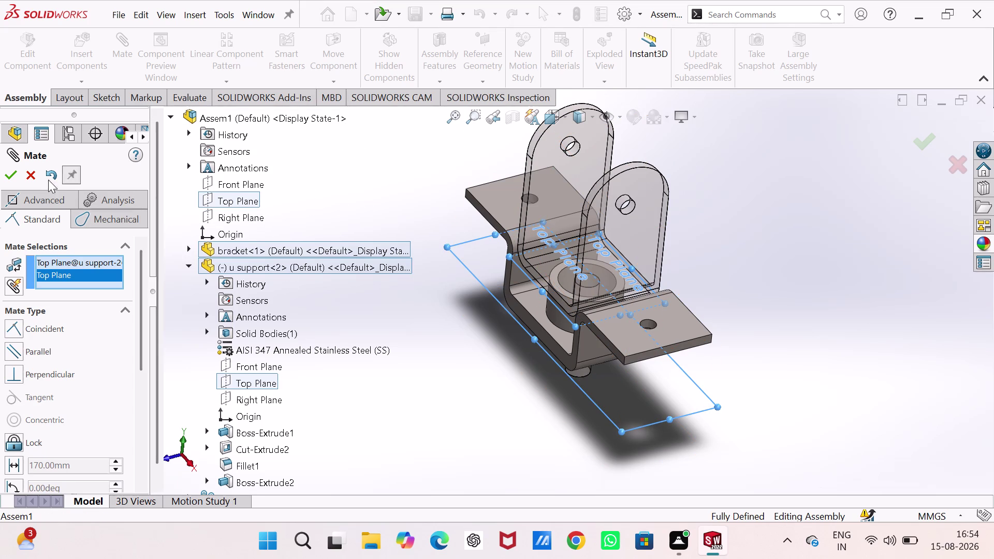
click(10, 172)
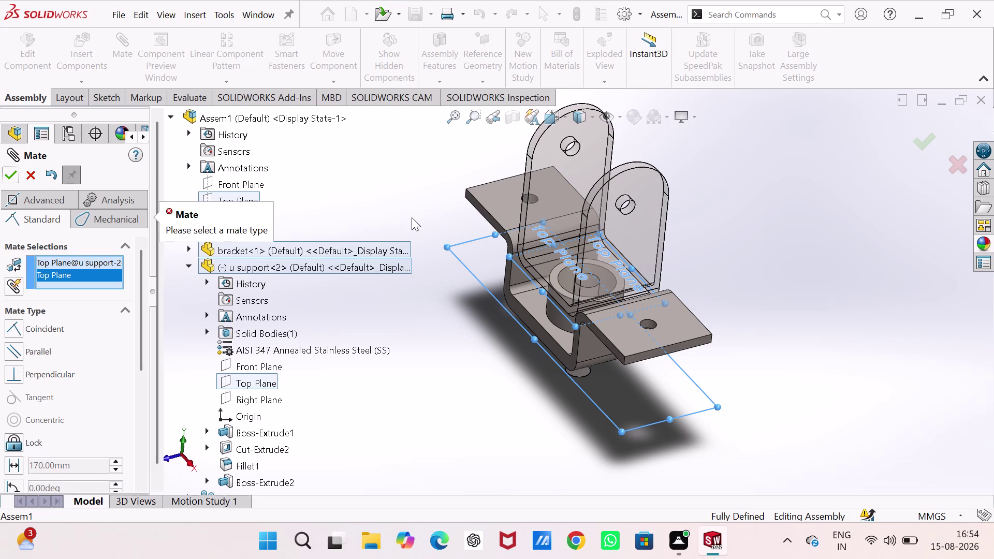
click(410, 215)
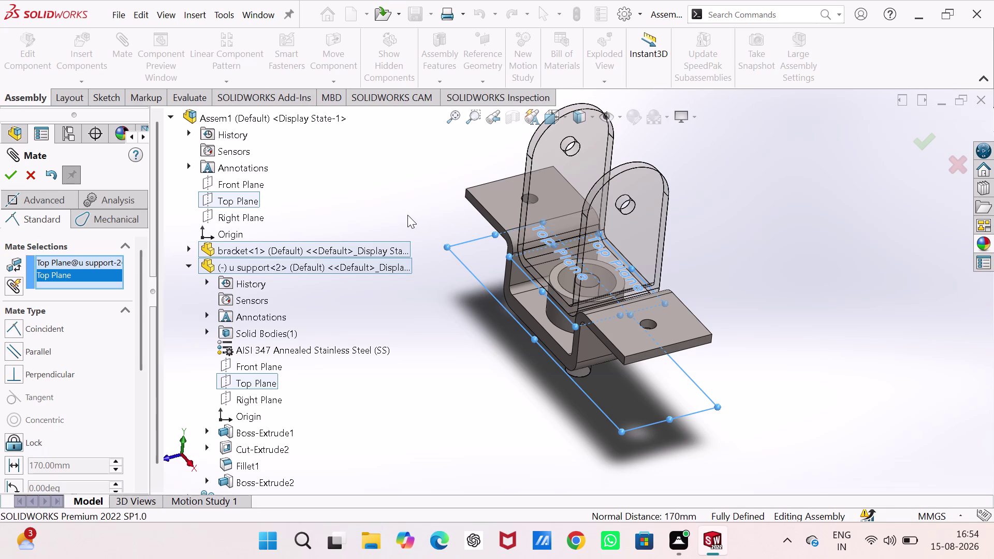
click(252, 198)
click(252, 198)
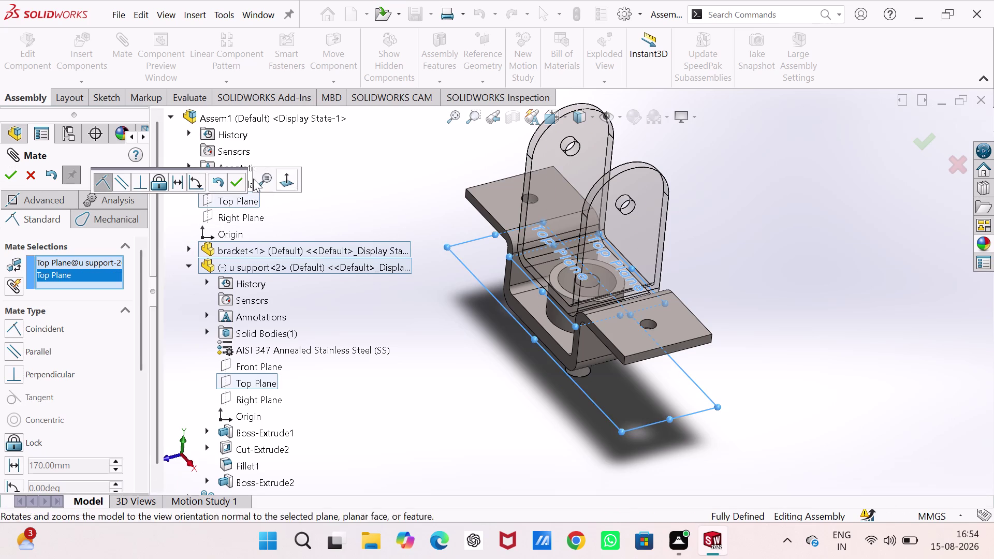
click(238, 174)
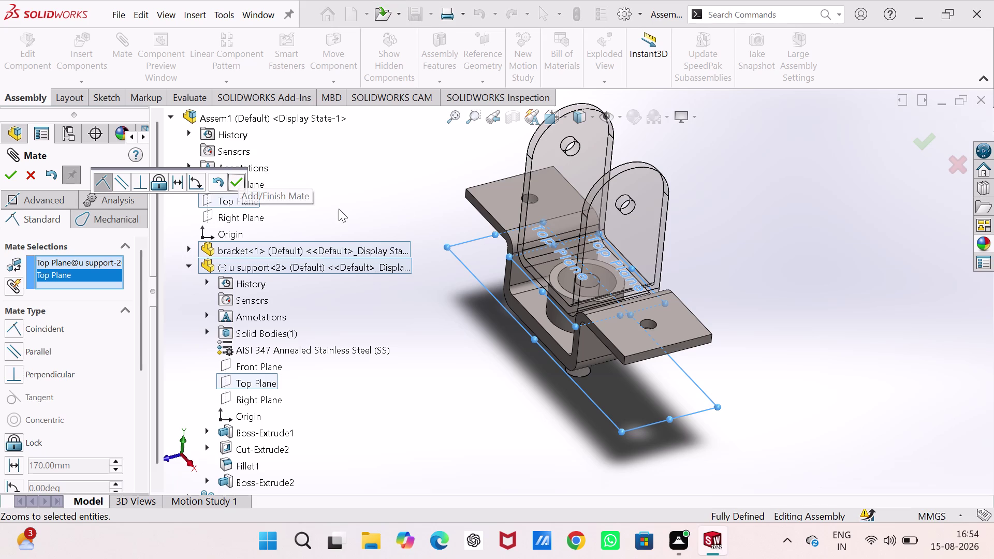
key(Escape)
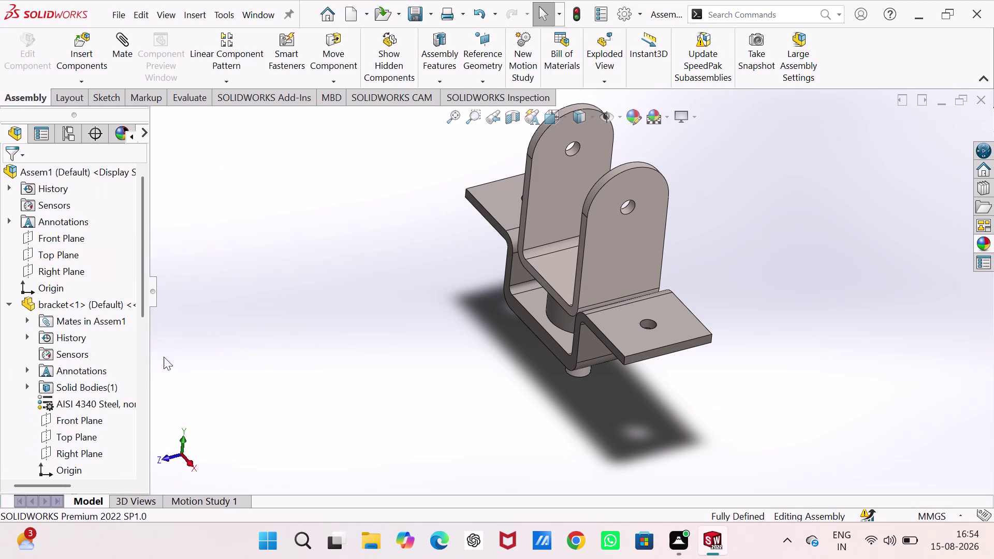
Expand the Mates folder and check which planes Coincident6 joins.
scroll(down, 3)
scroll(down, 3)
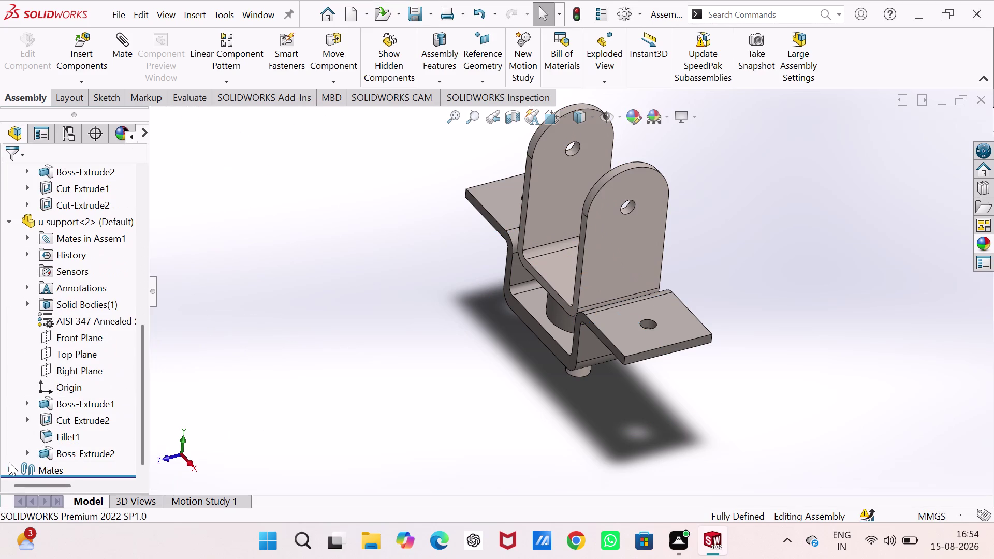
click(5, 467)
scroll(down, 3)
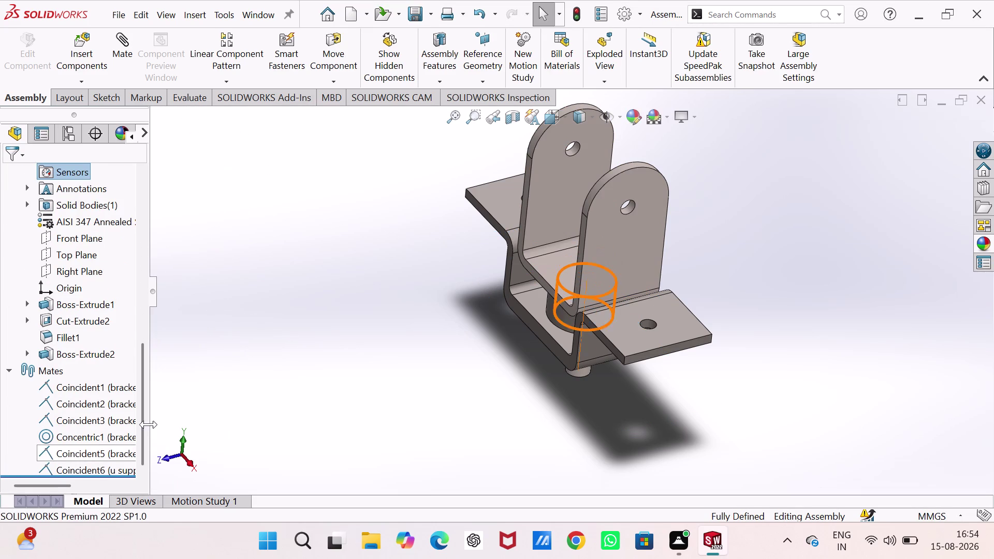
drag(142, 424, 139, 457)
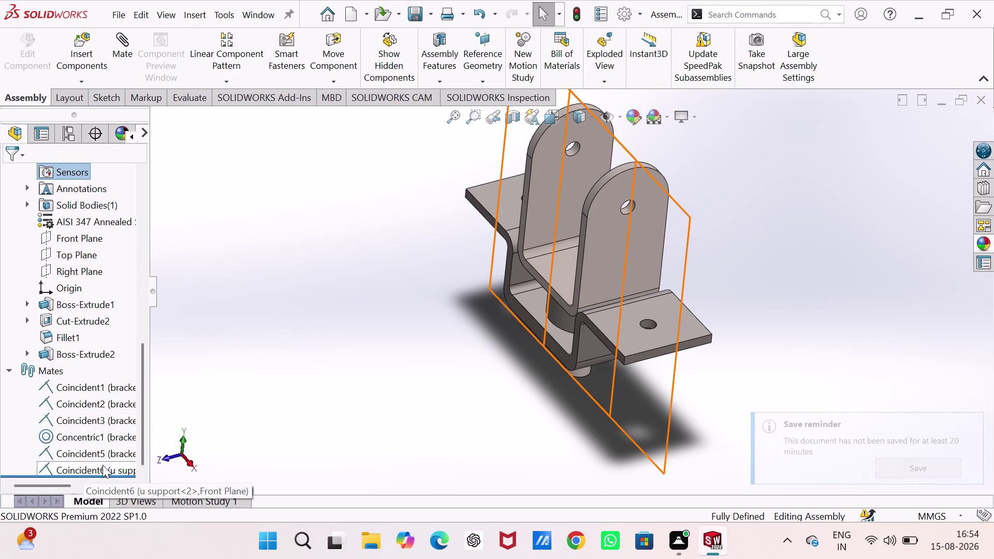
click(303, 336)
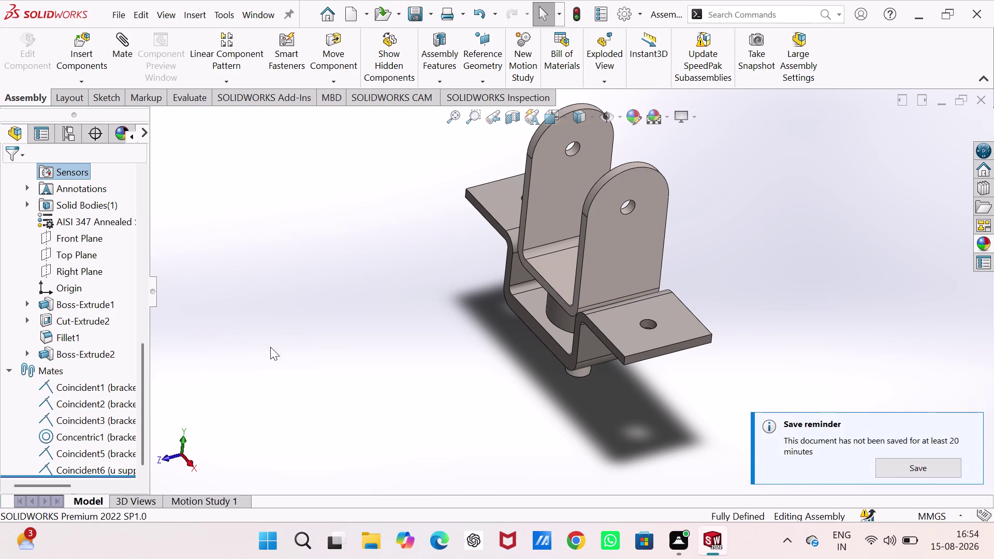
click(120, 58)
key(Escape)
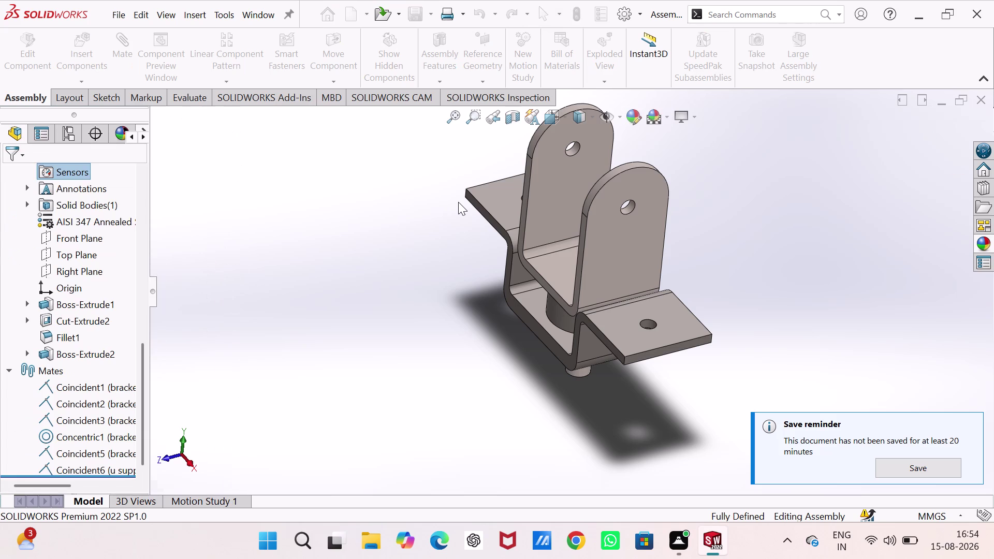
click(965, 420)
click(936, 364)
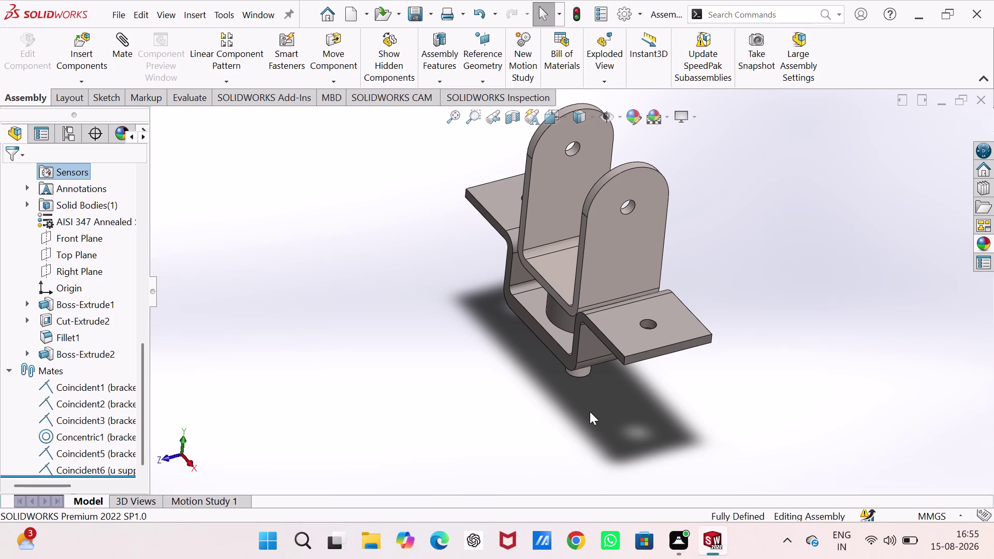
click(86, 54)
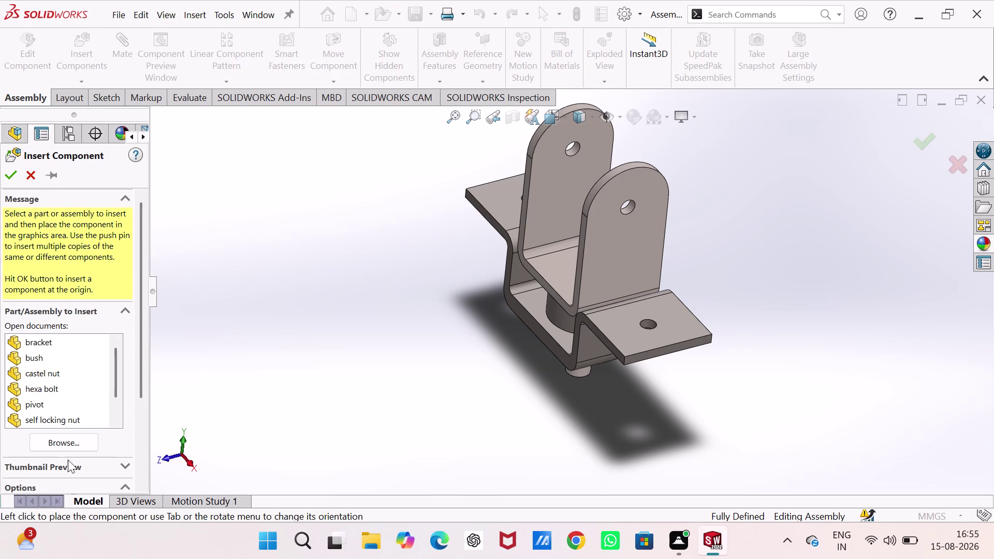
Insert the 'washer' part, rotate it 90° to lie flat, and place it left of the bracket.
click(71, 447)
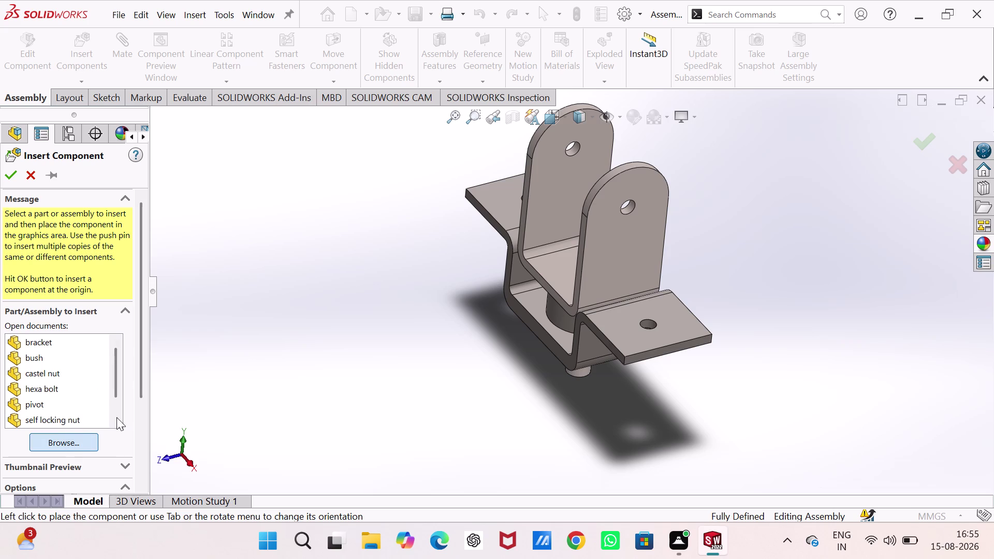
scroll(down, 3)
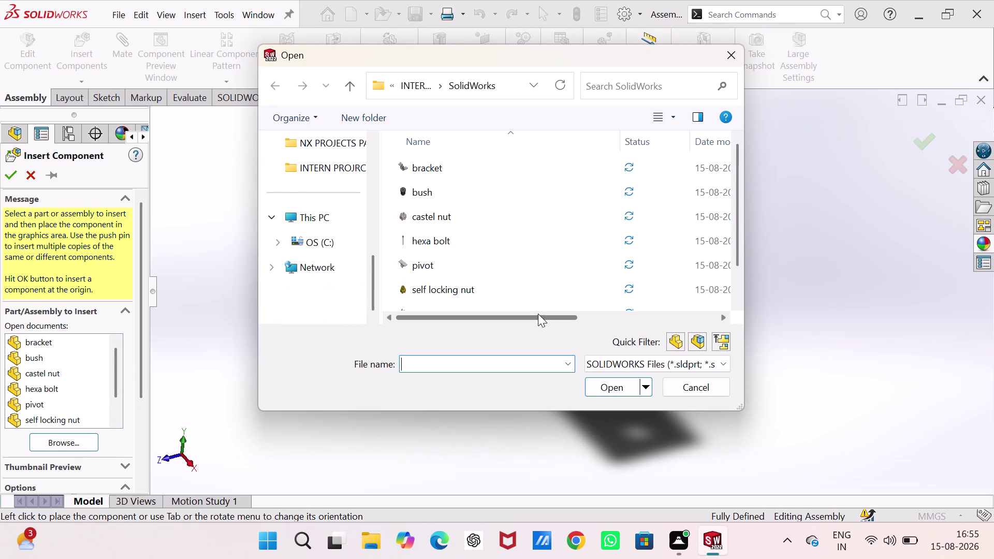
scroll(down, 3)
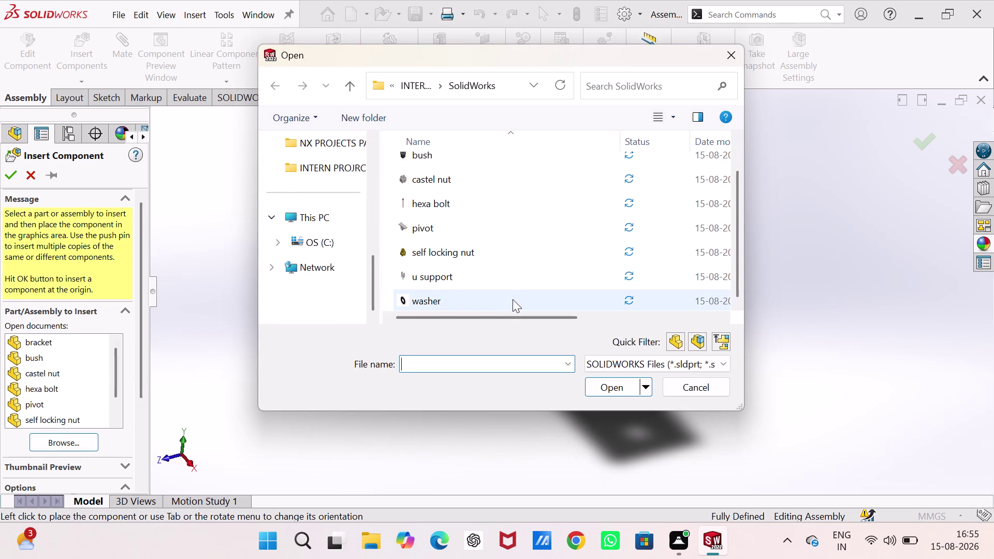
click(512, 300)
click(603, 391)
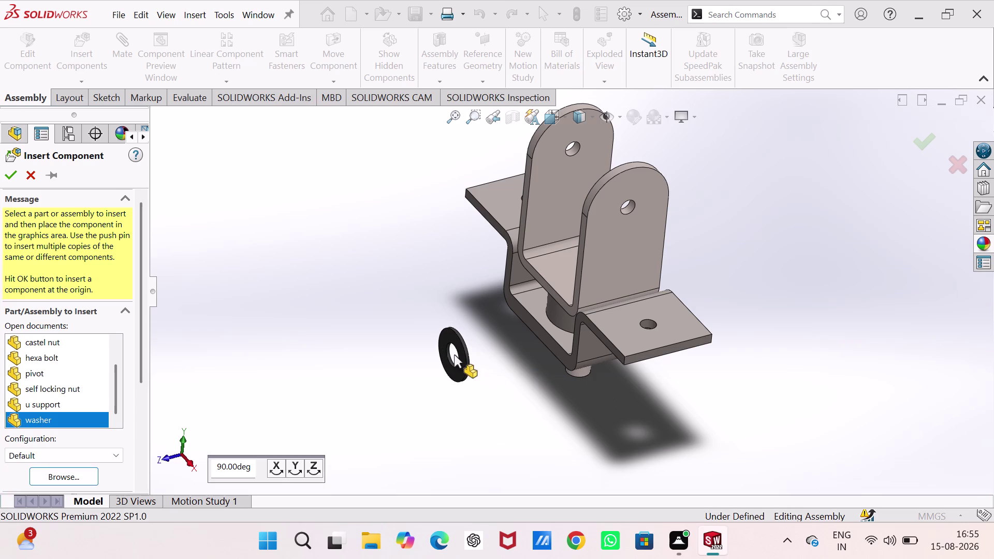
click(297, 466)
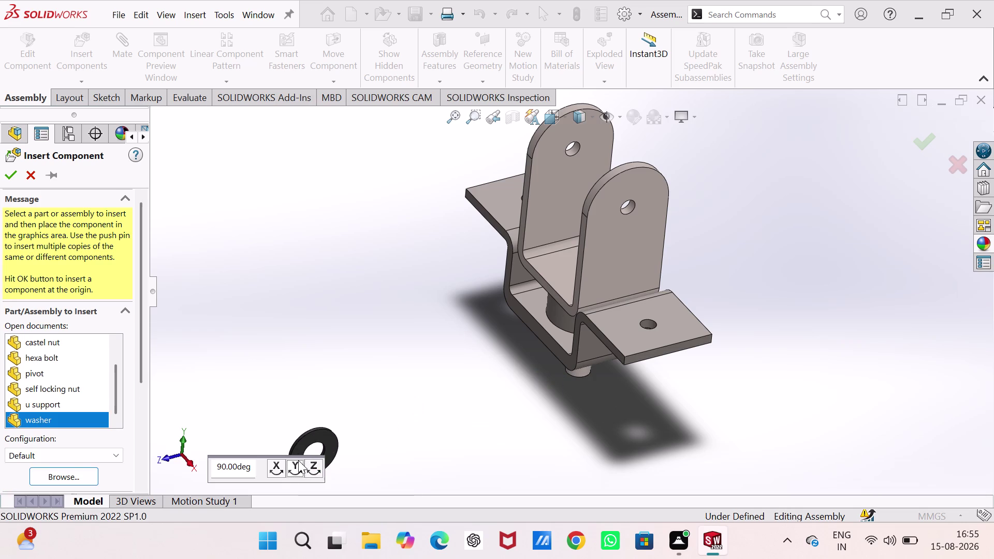
click(318, 469)
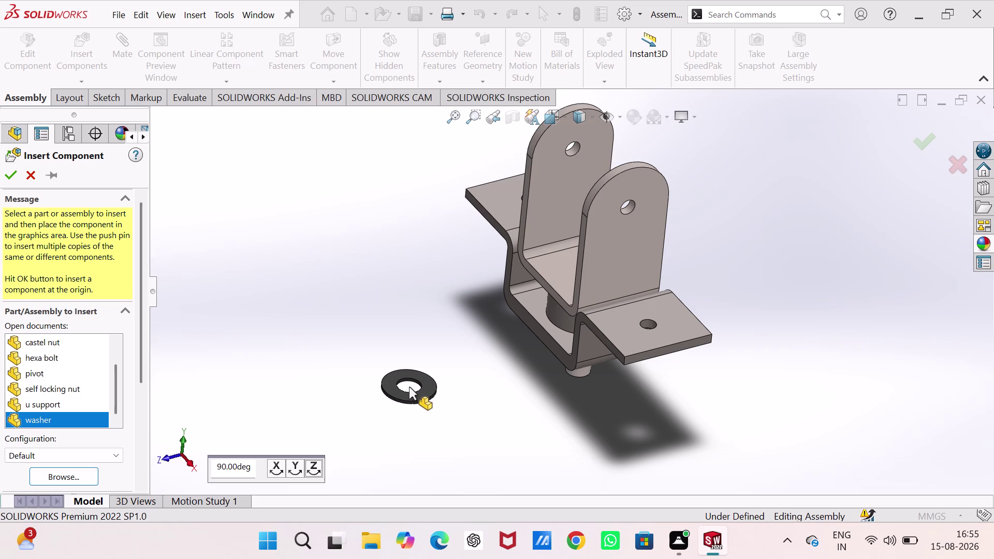
click(409, 387)
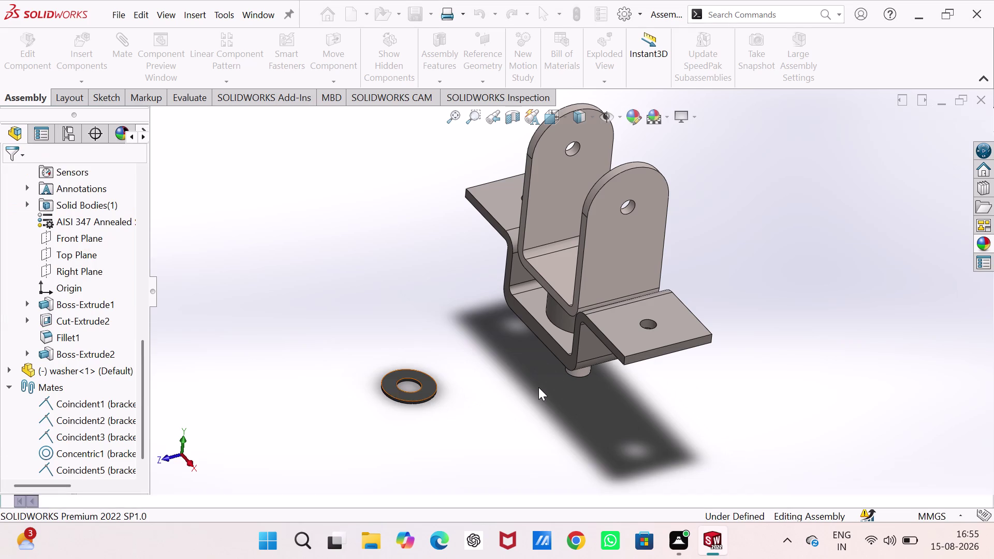